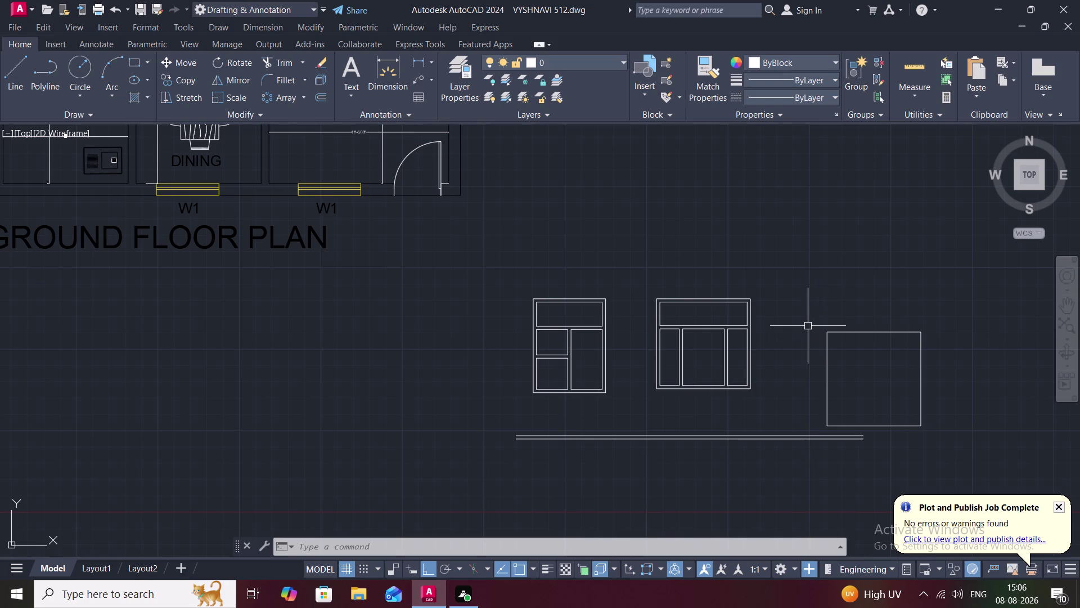
Begin moving the plain square, then cancel and pan to show all three elevations.
text(M)
key(space)
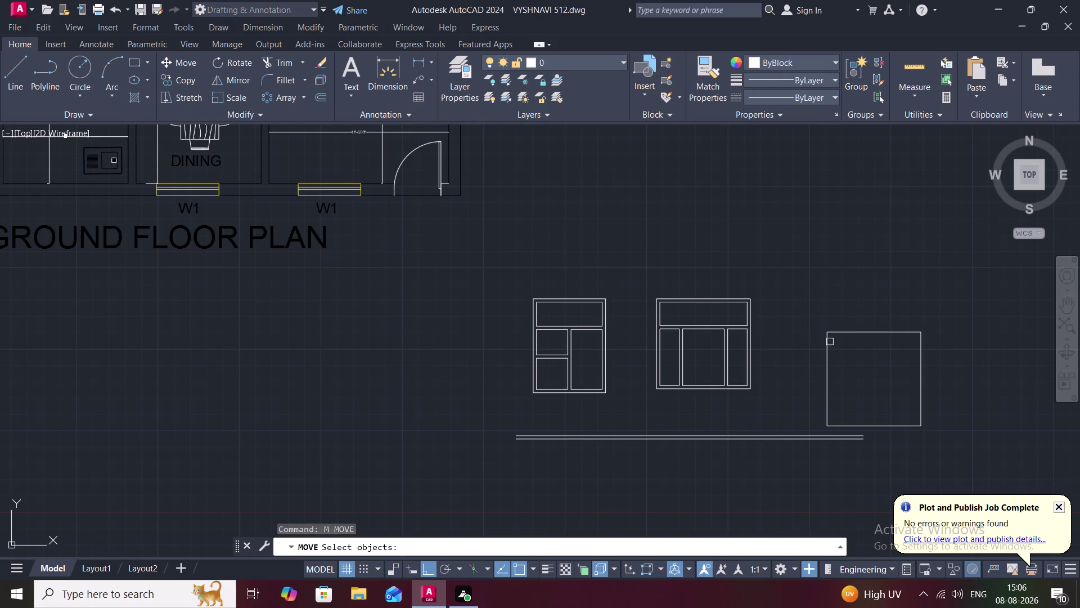
click(830, 342)
right_click(821, 333)
click(827, 334)
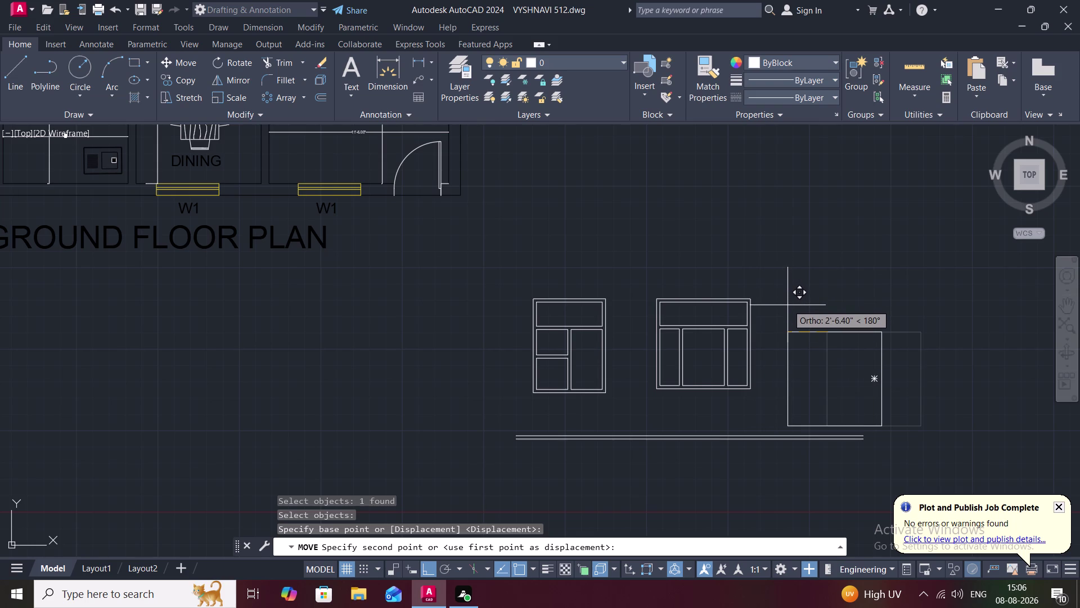
middle_drag(788, 305, 787, 286)
scroll(up, 3)
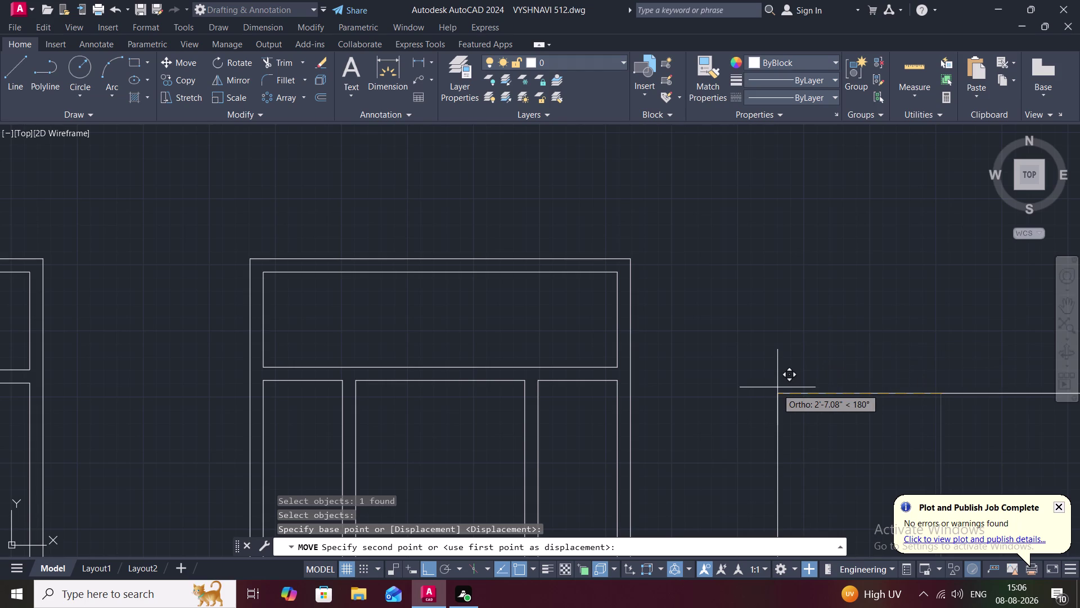
key(Escape)
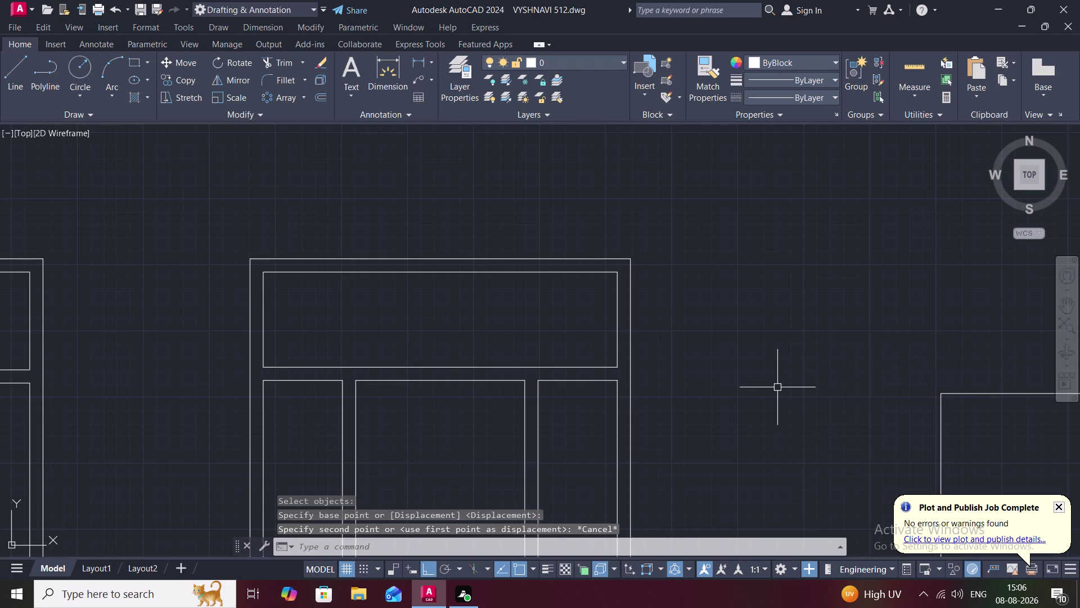
scroll(down, 3)
middle_drag(778, 393, 694, 332)
scroll(down, 3)
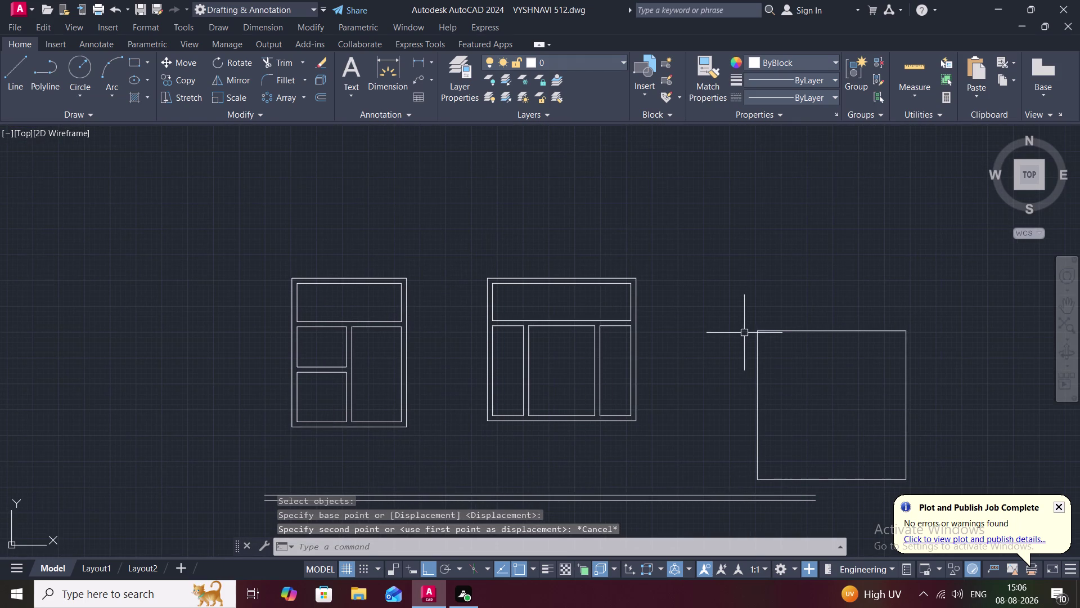
With Ortho off, move the square from its corner up and left beside the finished elevations.
text(M)
key(space)
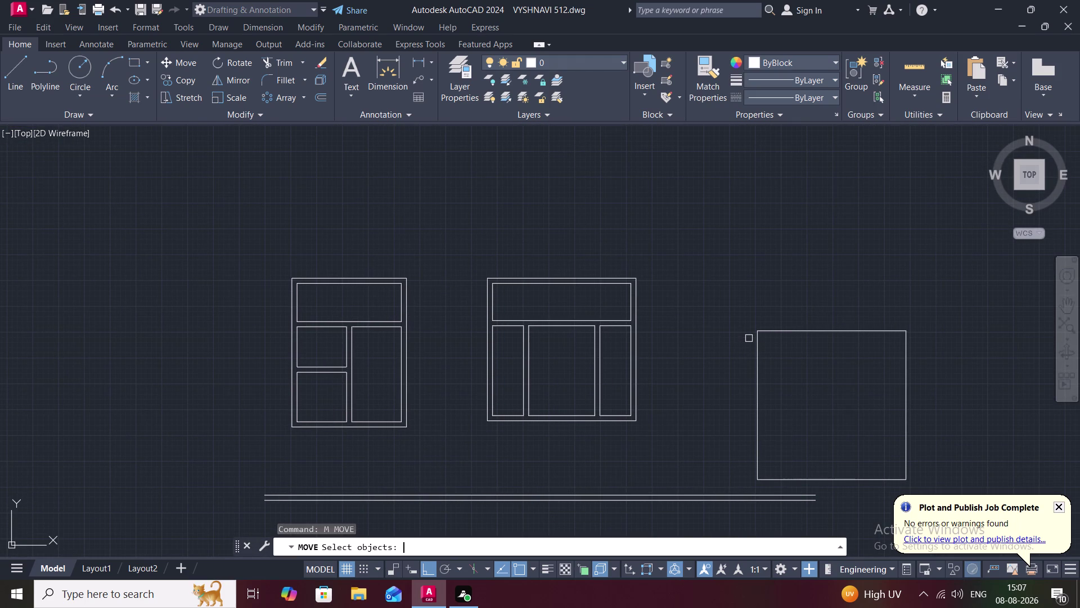
click(758, 342)
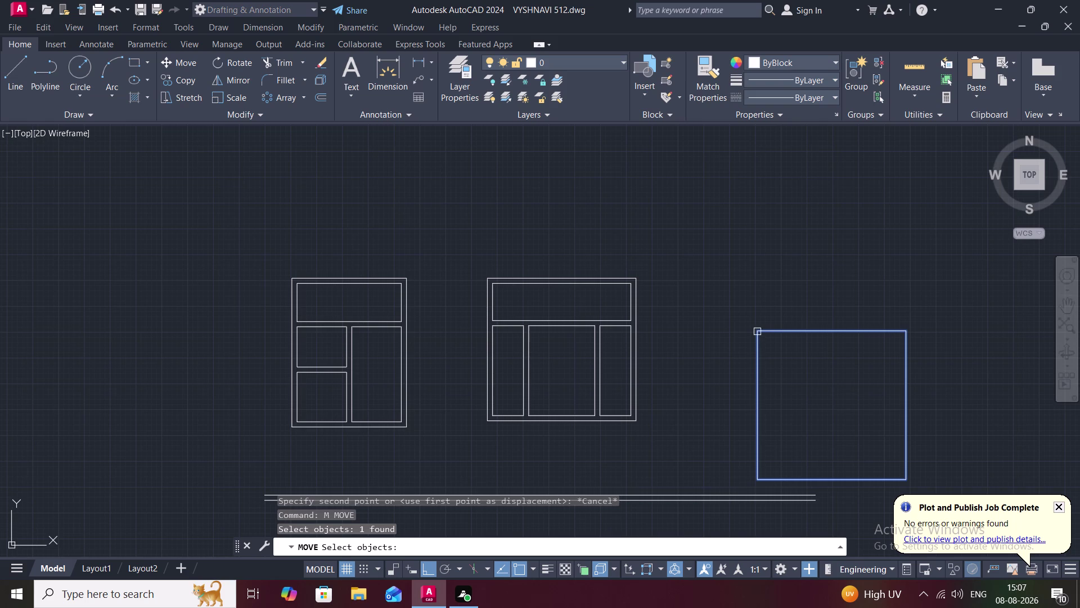
right_click(756, 331)
click(756, 331)
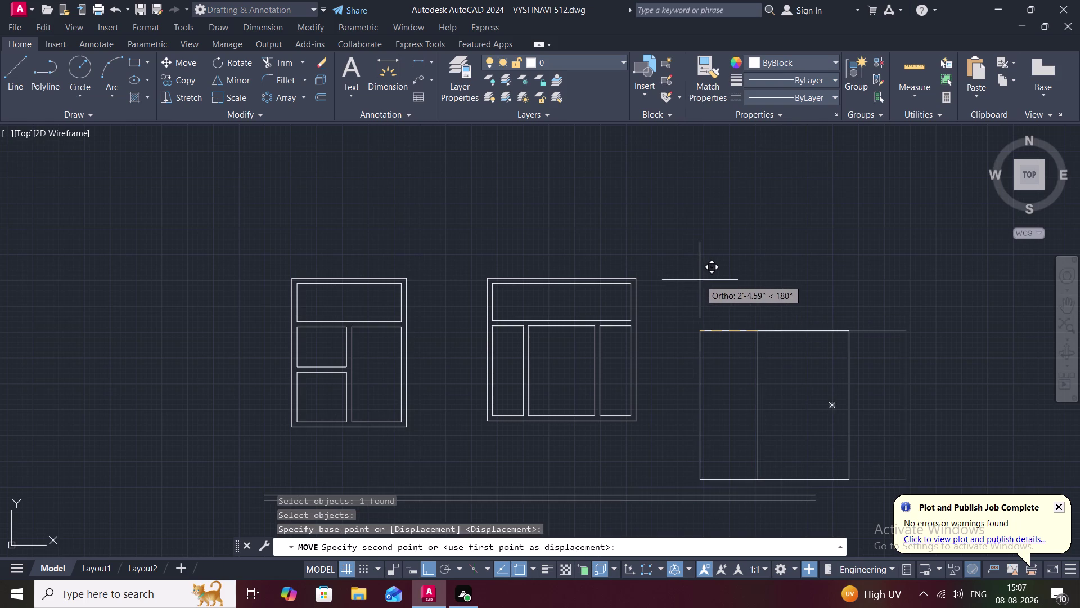
key(F8)
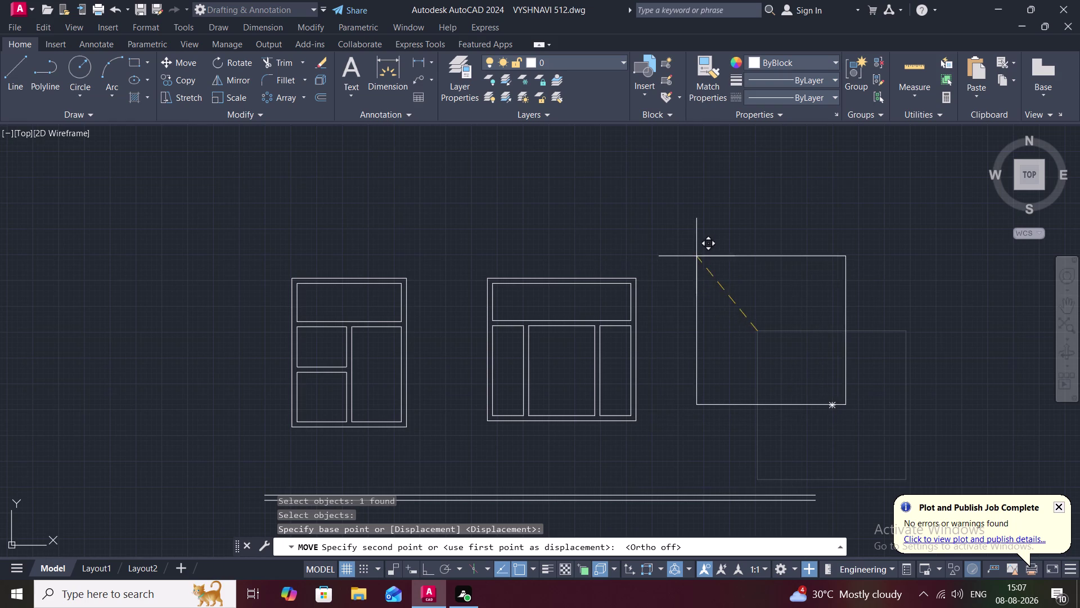
click(729, 260)
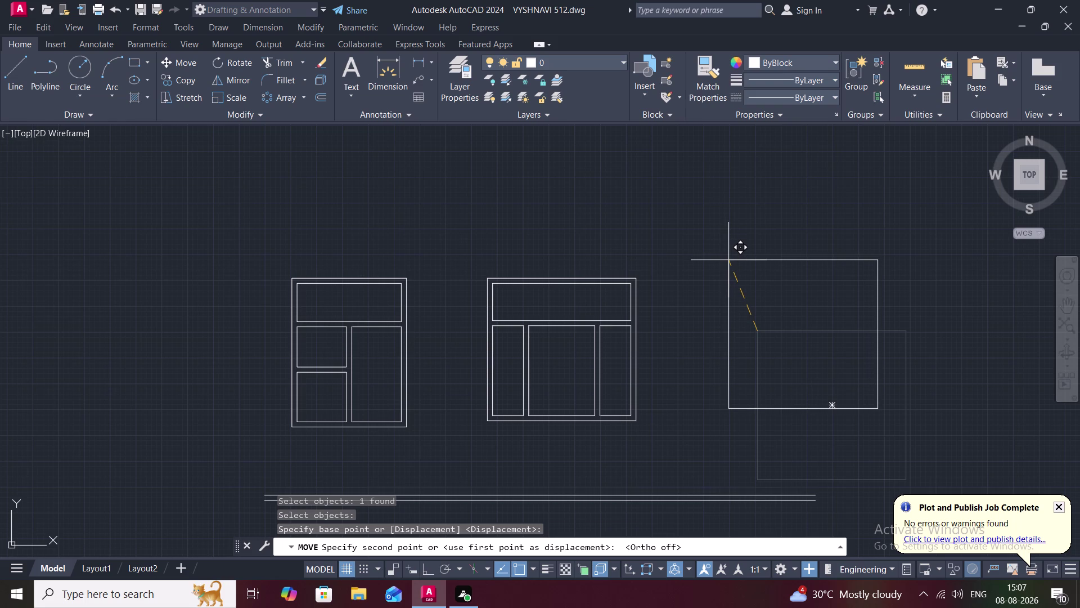
key(Escape)
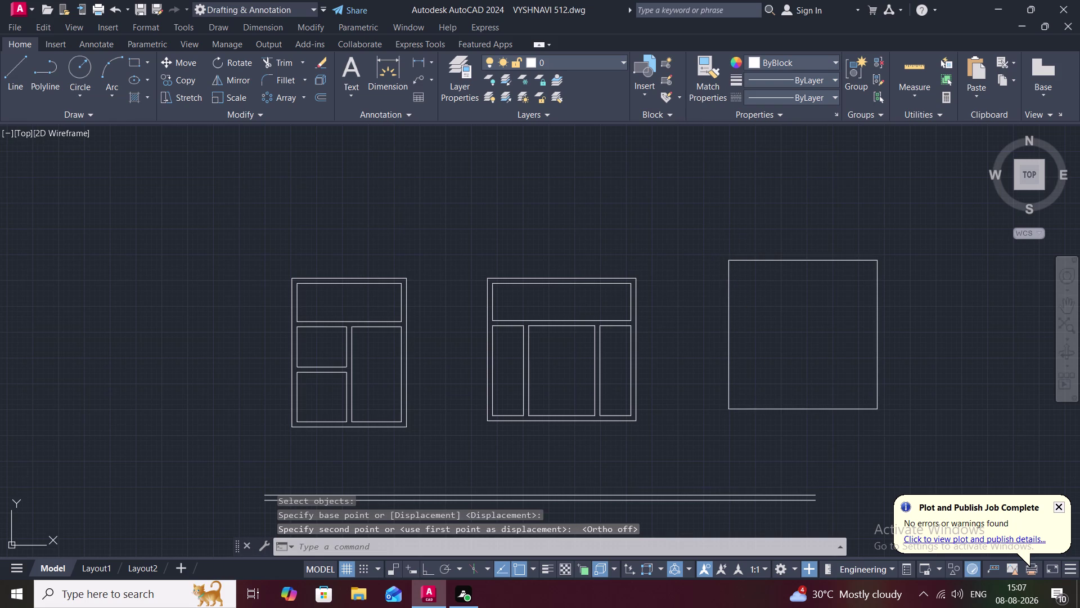
click(430, 60)
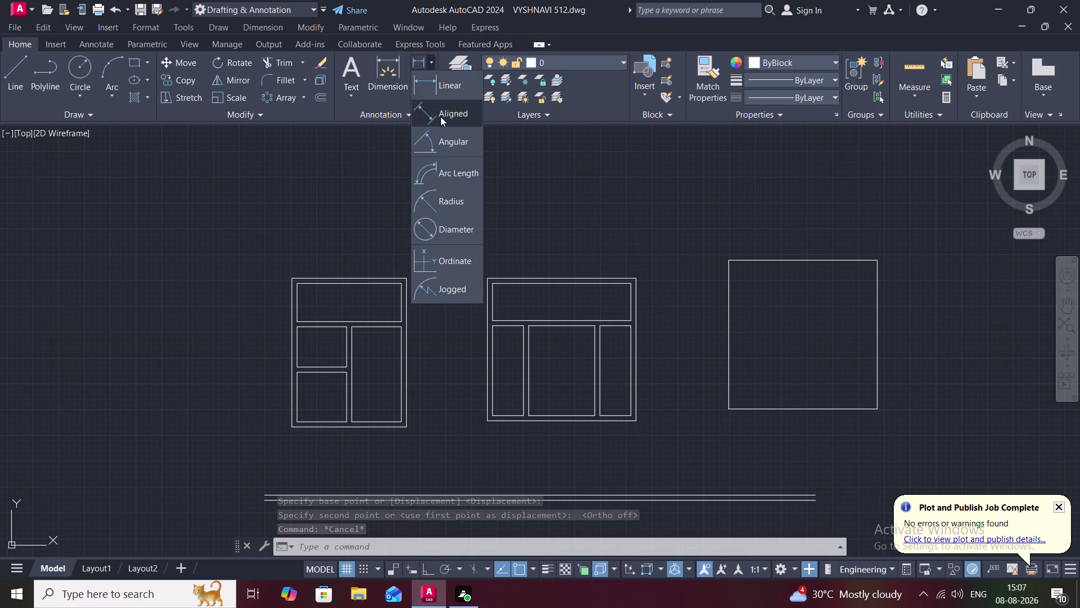
Add a 6' linear dimension across the third square's top edge.
click(438, 76)
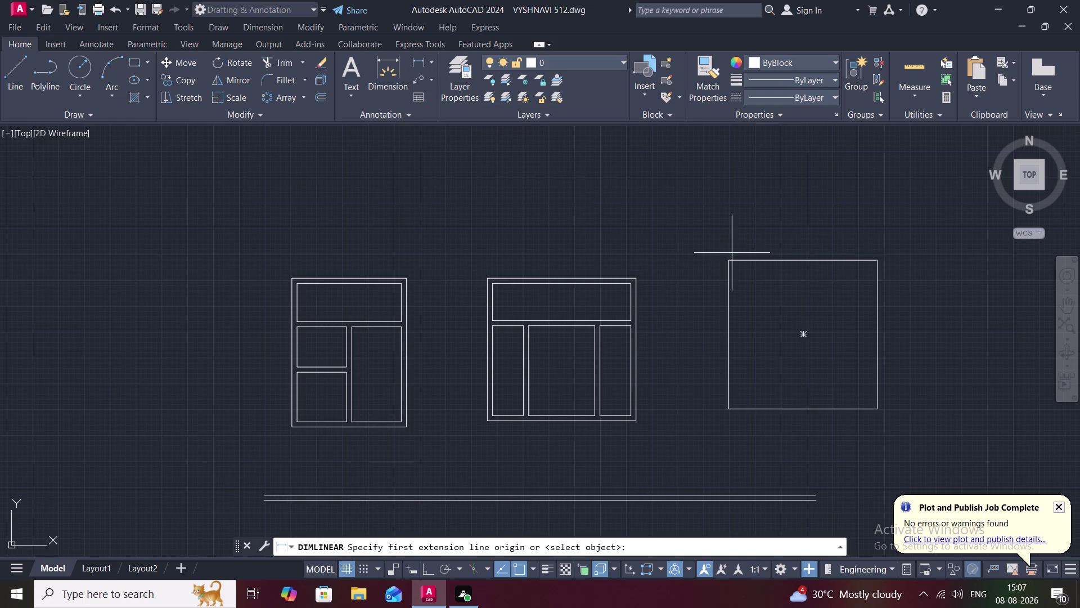
click(730, 259)
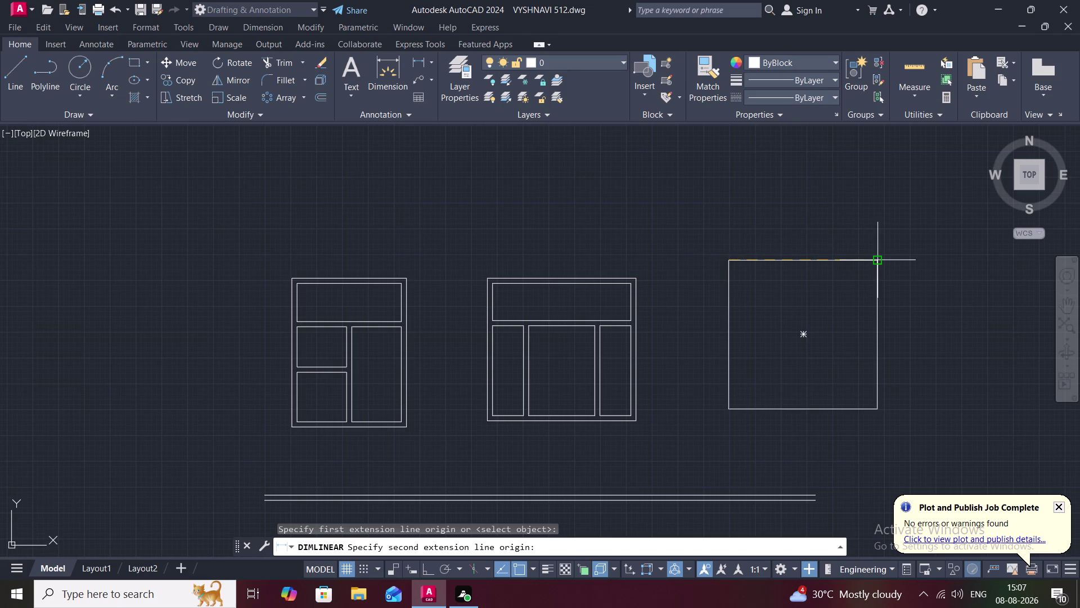
click(874, 262)
click(863, 235)
scroll(up, 3)
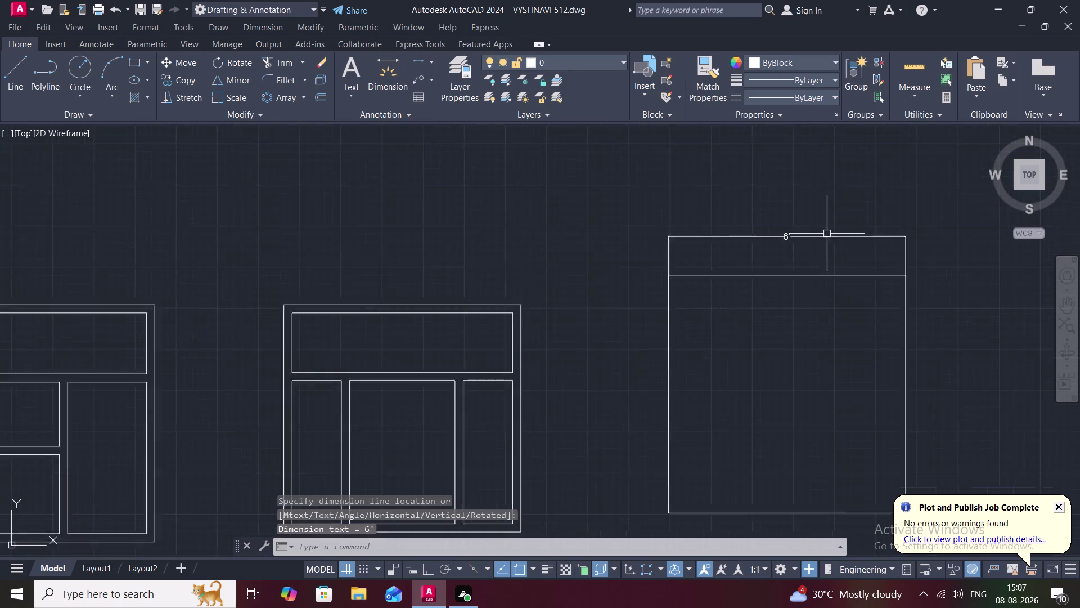
scroll(up, 3)
scroll(down, 3)
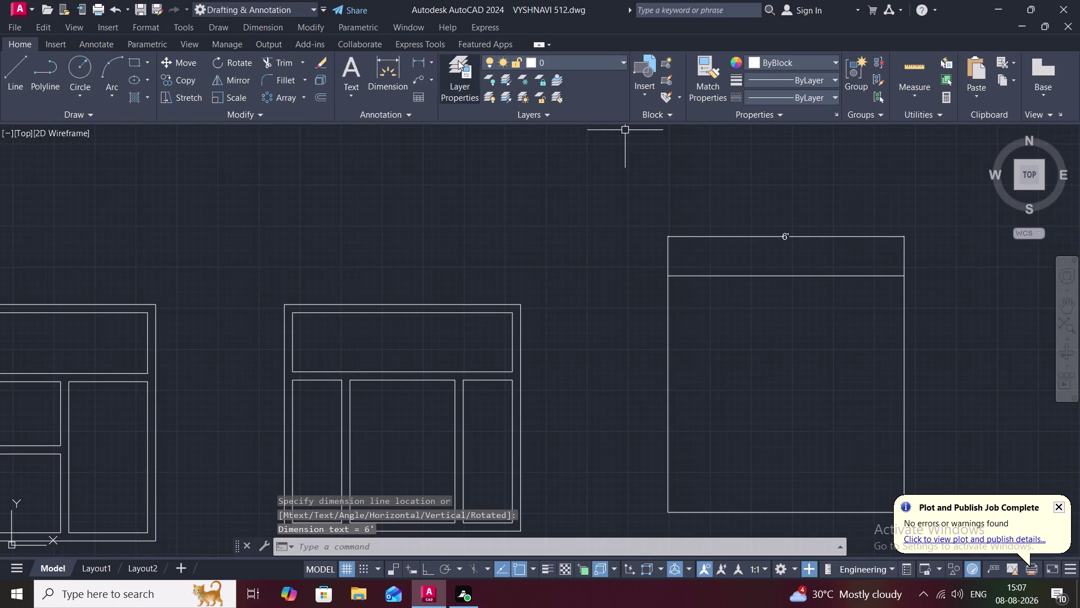
Add a 6' linear dimension down the square's left side.
click(421, 59)
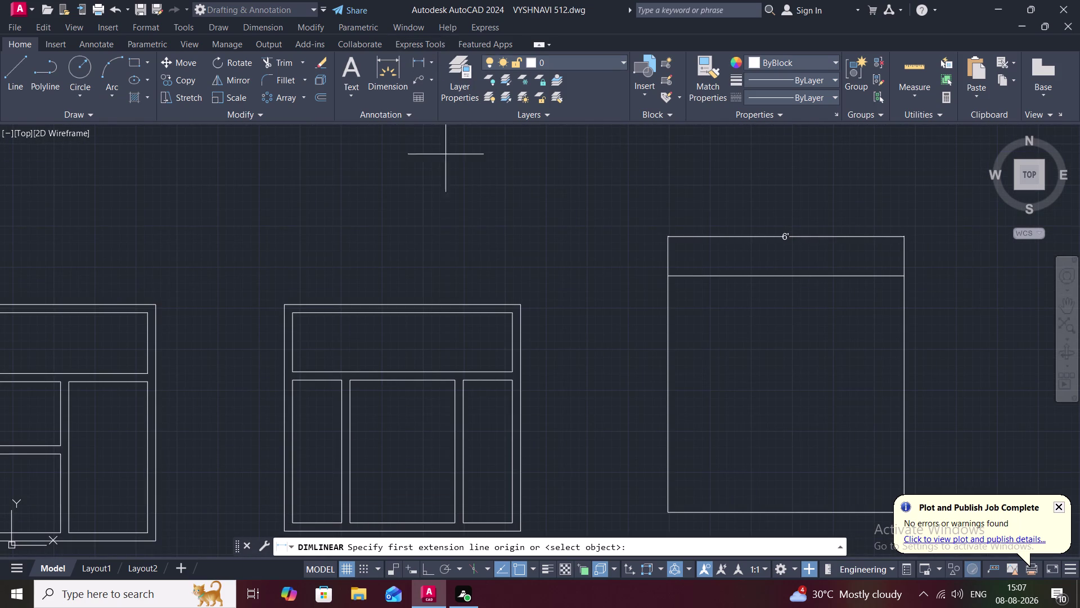
click(666, 275)
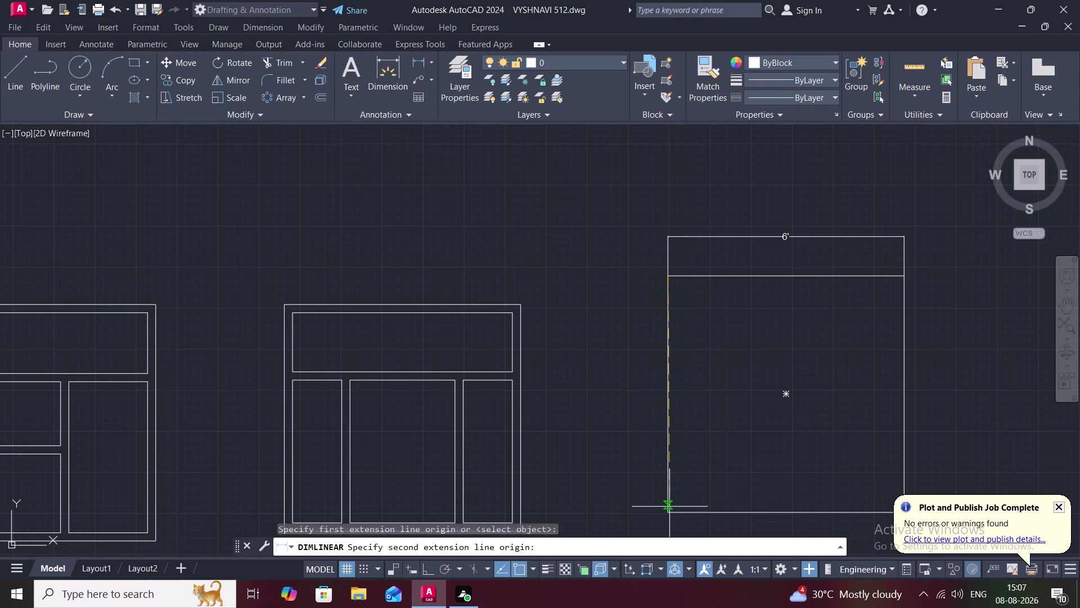
click(669, 515)
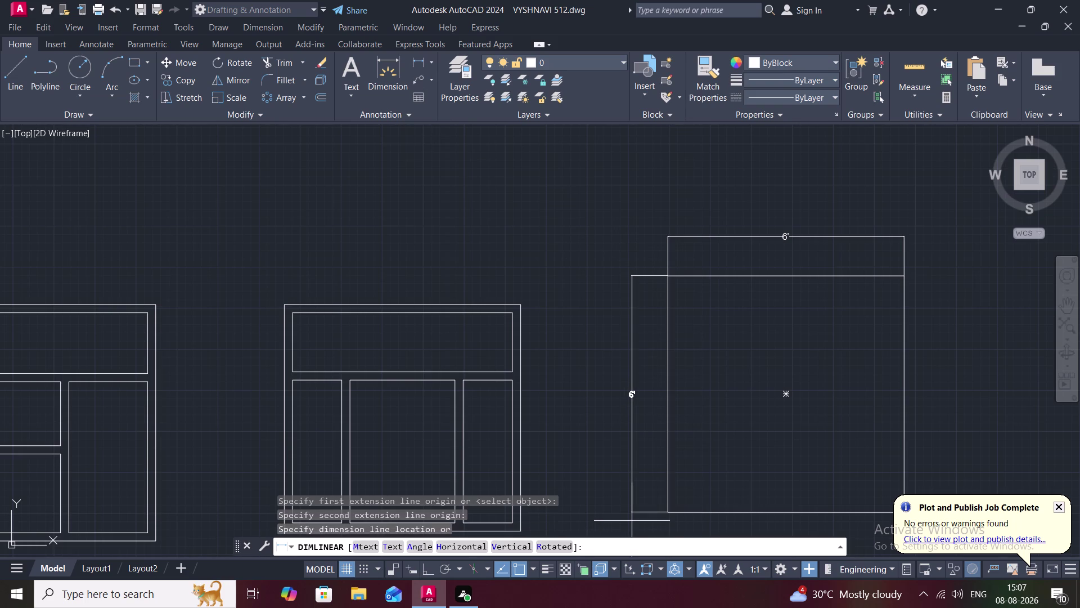
click(632, 521)
key(Escape)
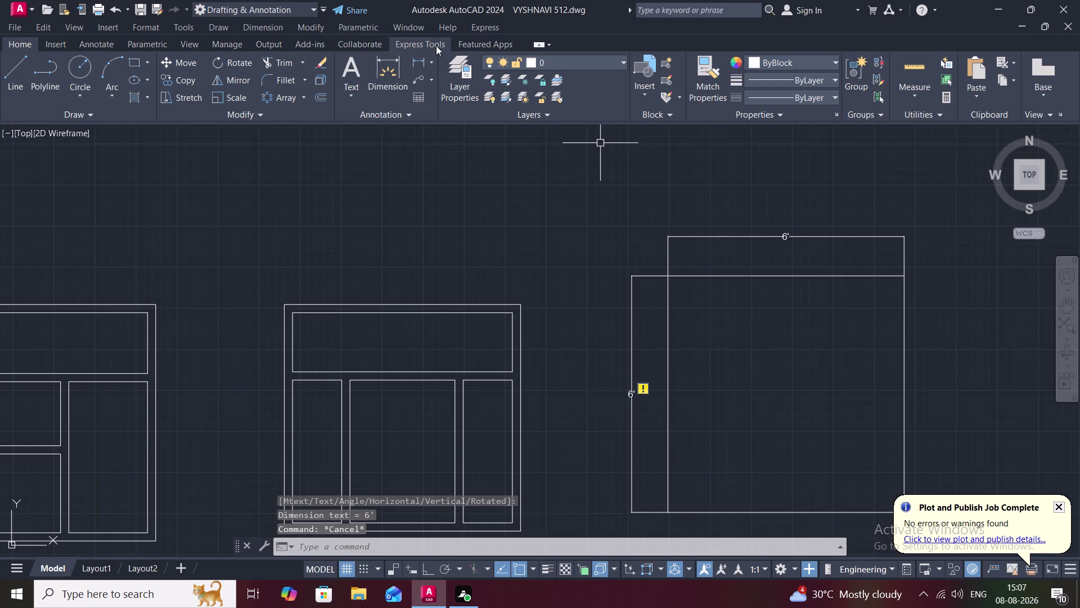
text(O)
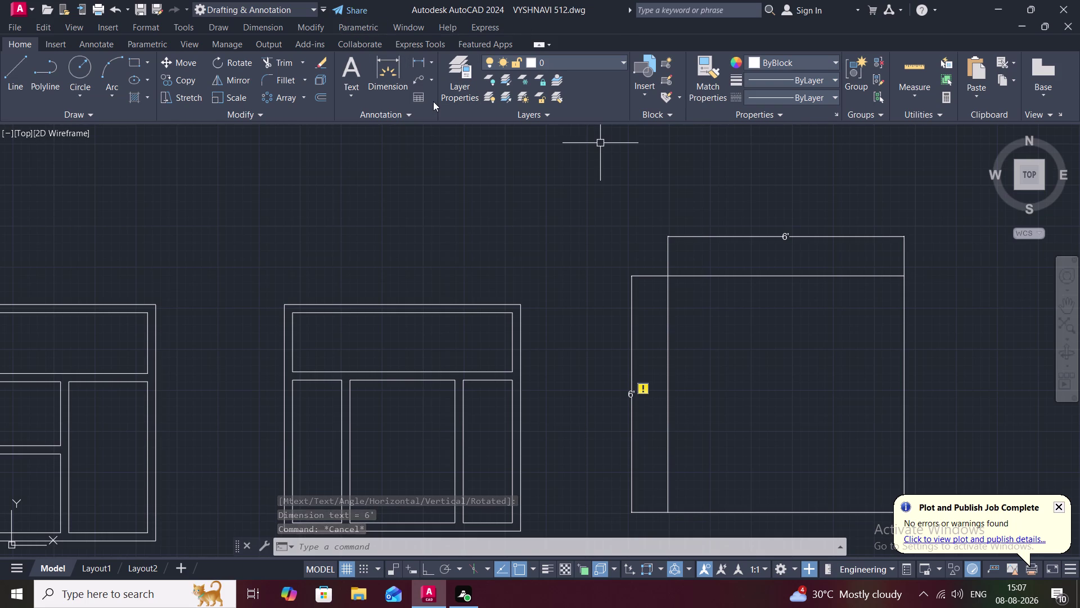
key(space)
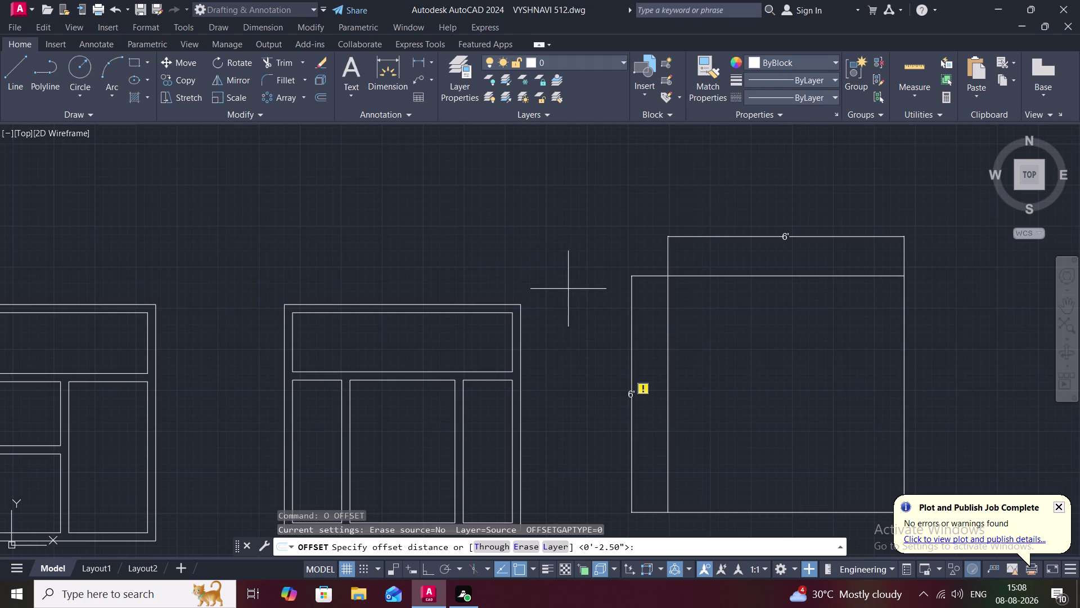
Delete the stray dimension lines from the third elevation and pan to all three elevations.
click(632, 318)
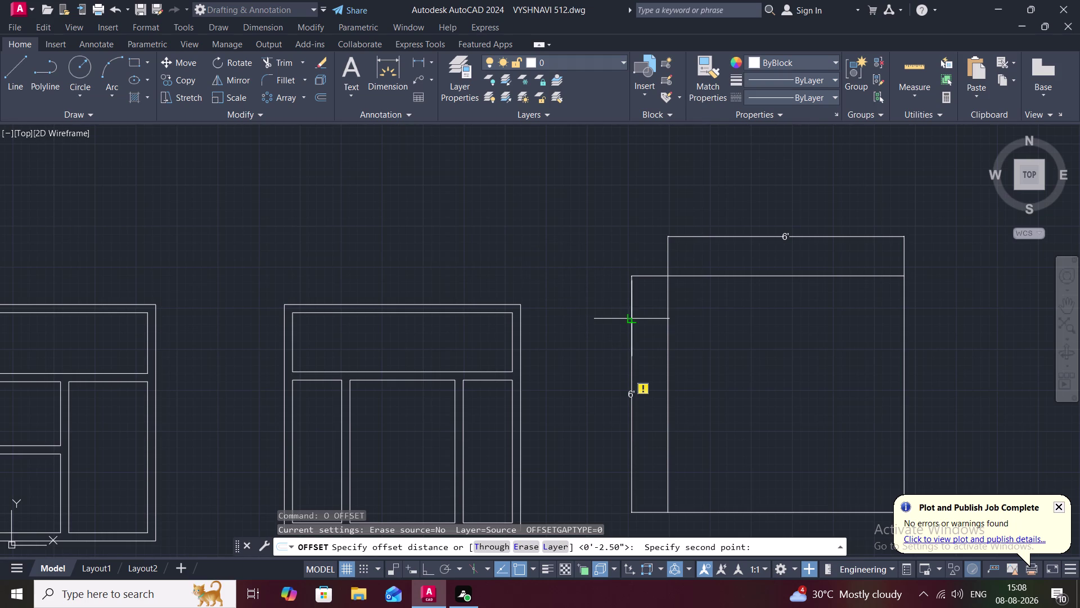
key(Escape)
click(630, 319)
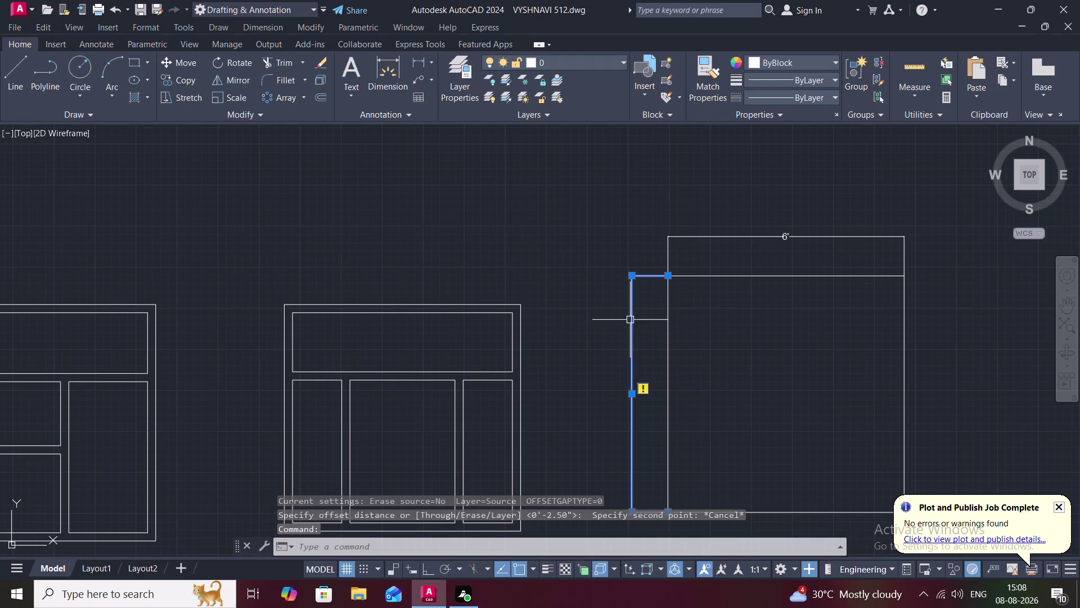
click(694, 233)
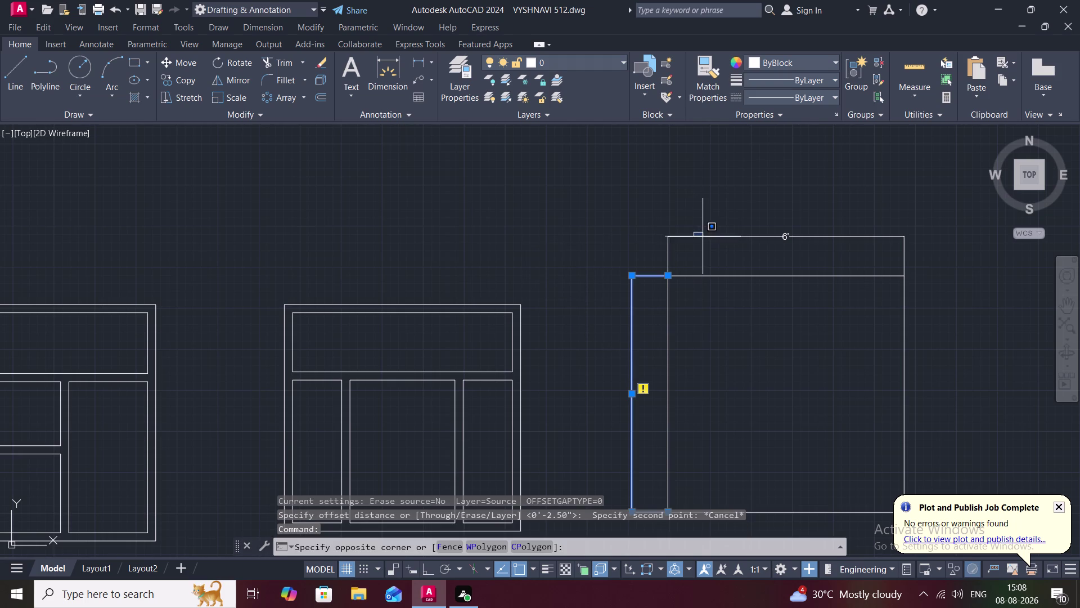
key(Escape)
click(716, 235)
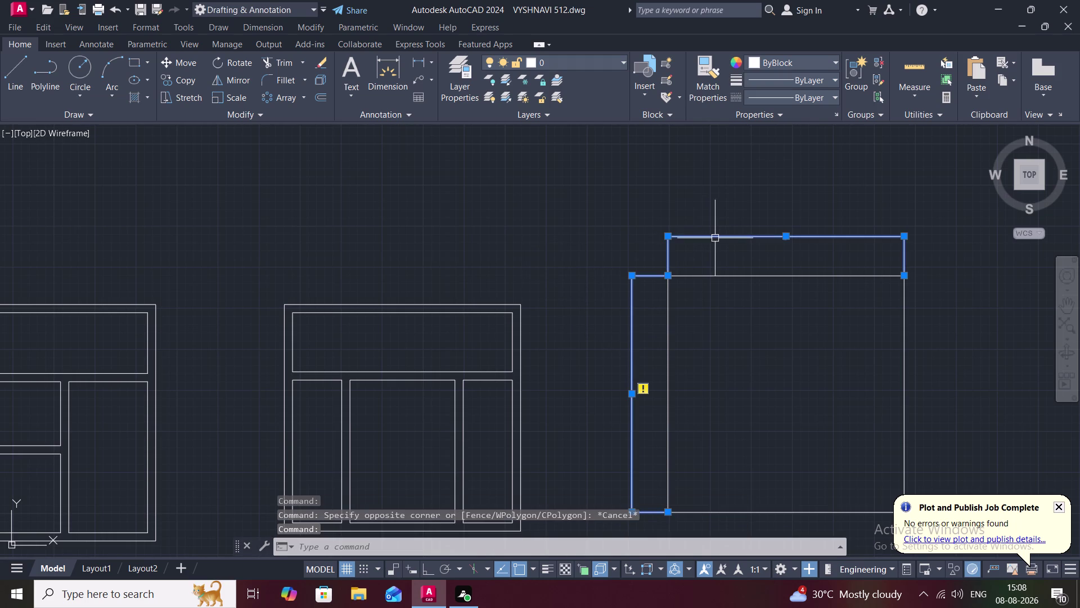
key(Delete)
middle_drag(690, 284, 638, 249)
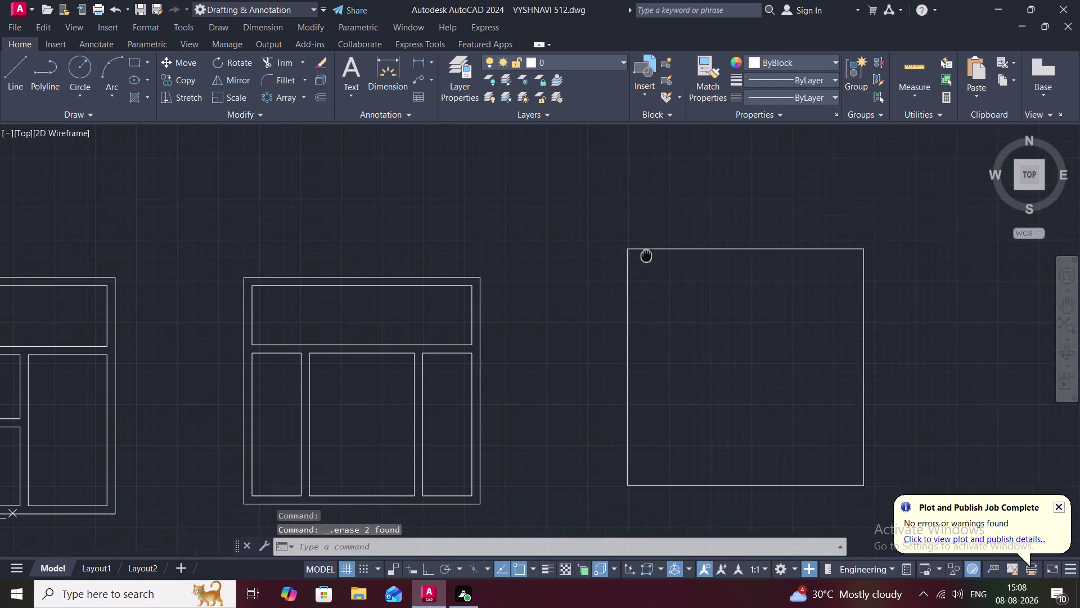
middle_drag(638, 249, 632, 245)
scroll(down, 3)
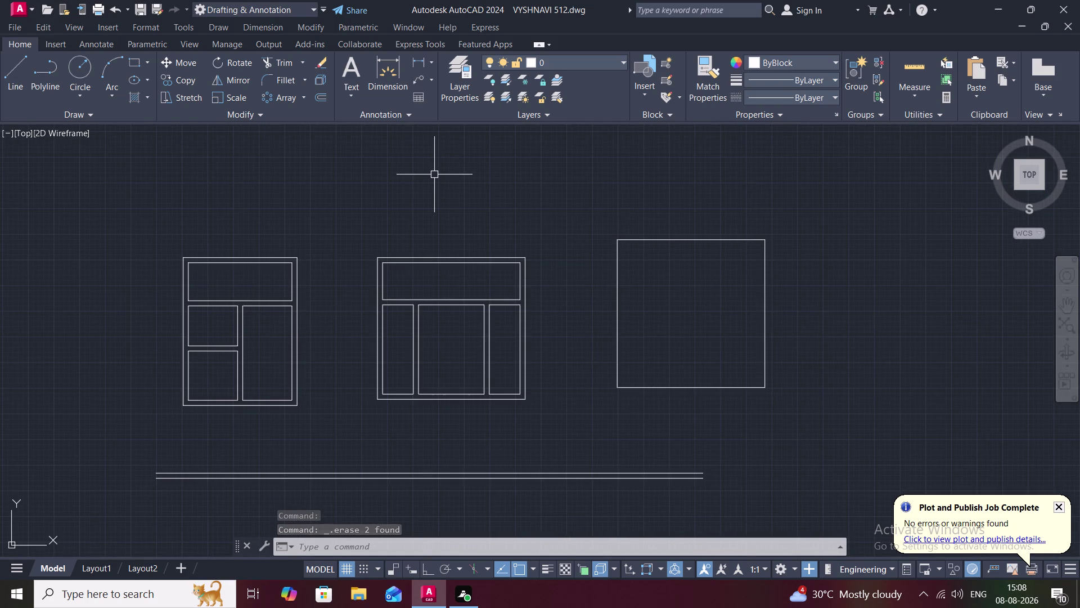
Offset the outer square inward by the default distance to form a double-lined frame.
text(O)
key(space)
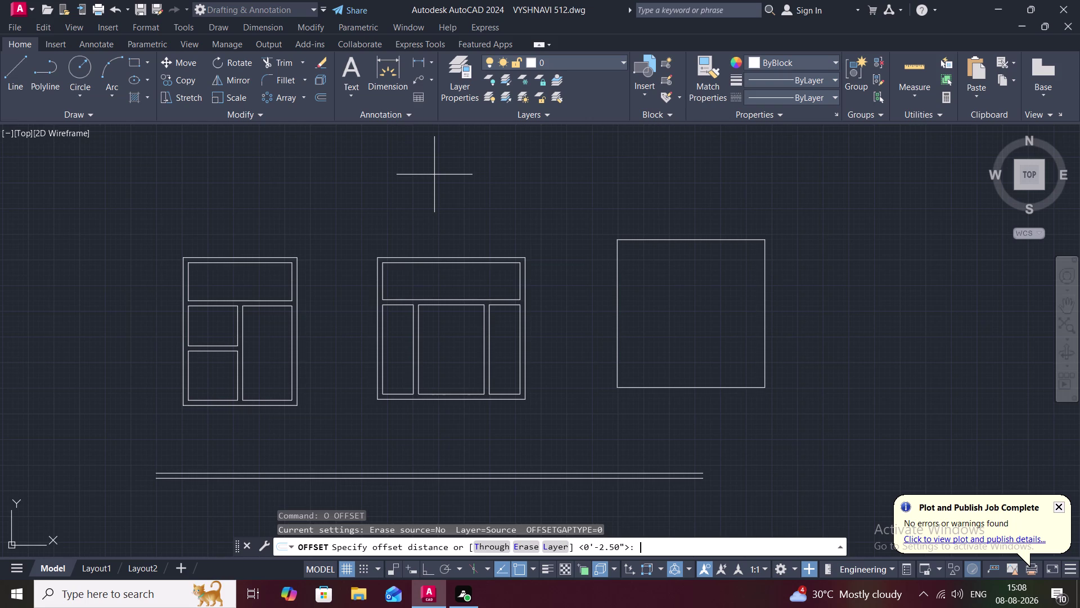
key(space)
click(619, 286)
click(648, 286)
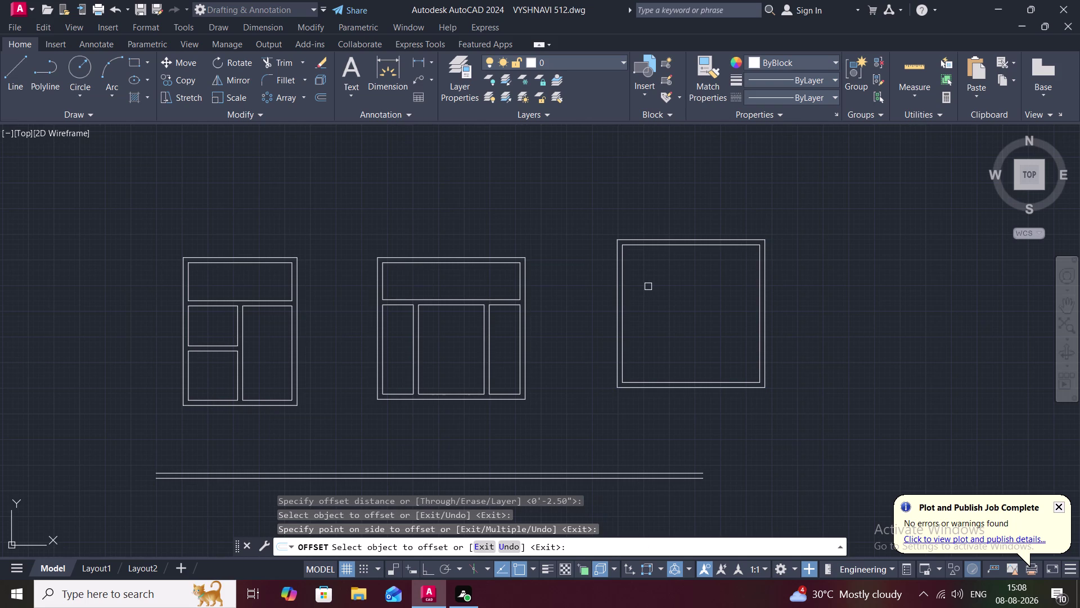
text(BR)
key(Escape)
text(BR)
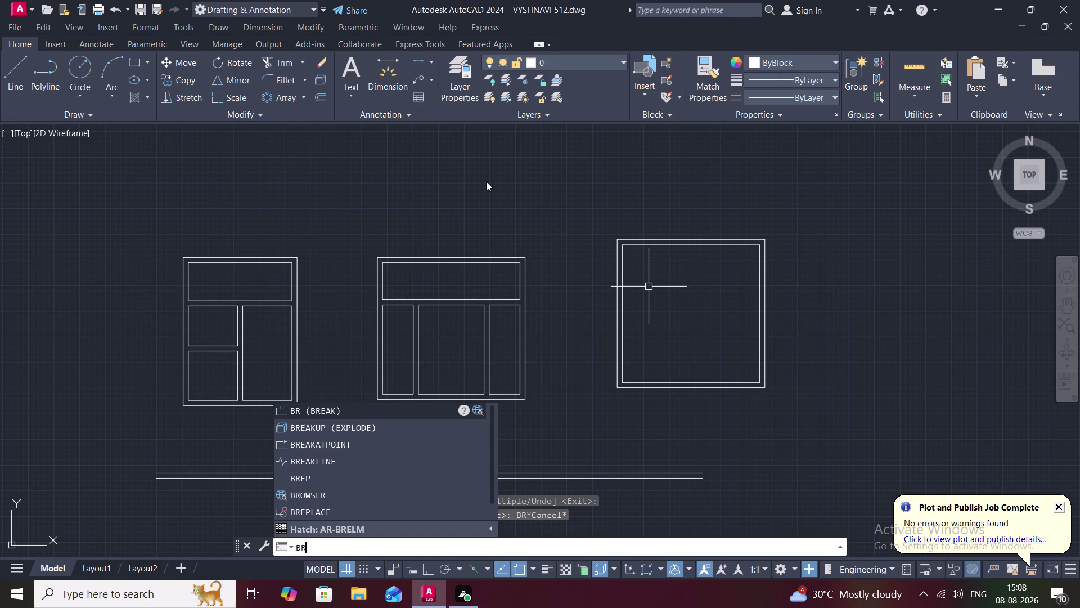
Break the inner outline with BREAKATPOINT at its top-left, top-right and bottom-right corners.
click(356, 441)
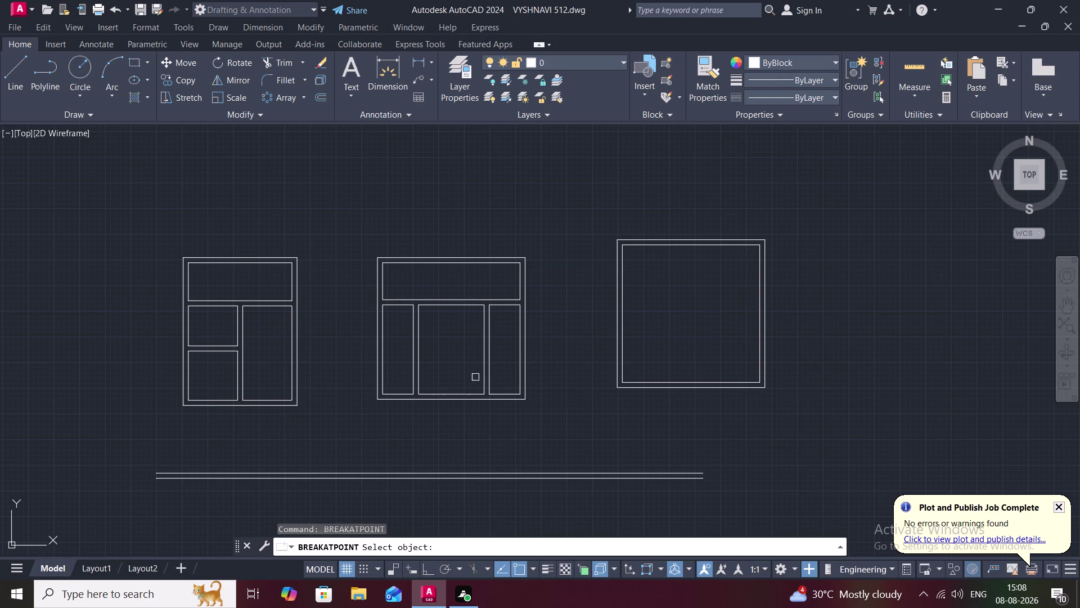
click(622, 291)
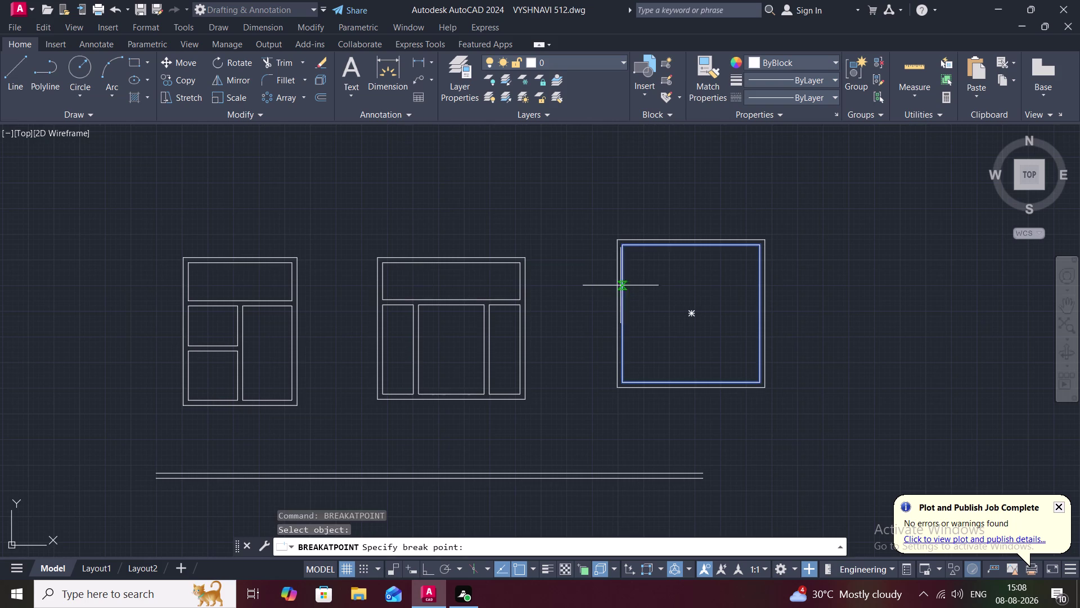
click(619, 248)
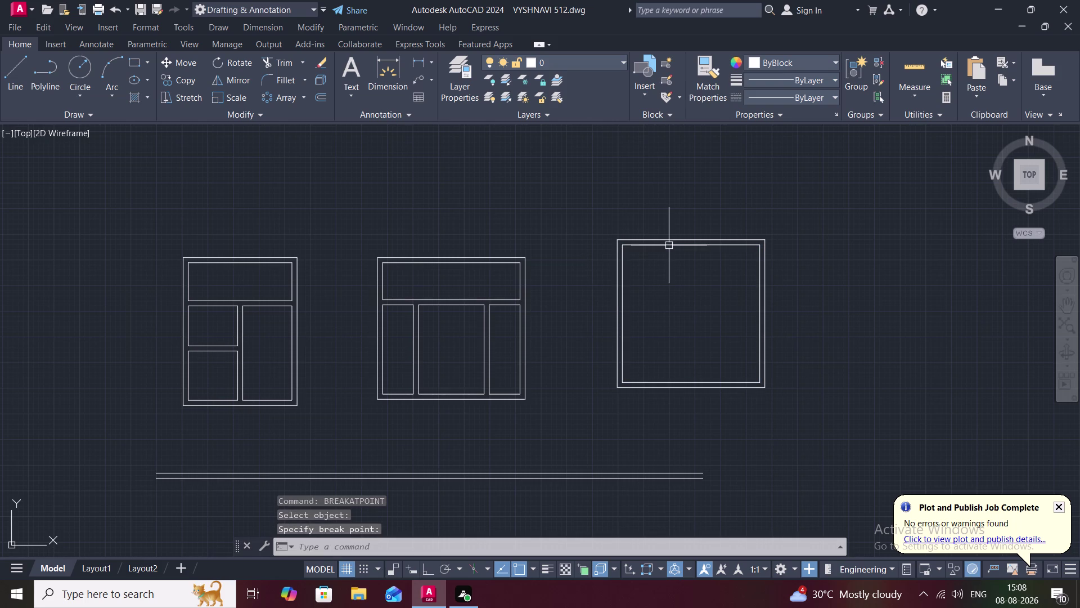
key(space)
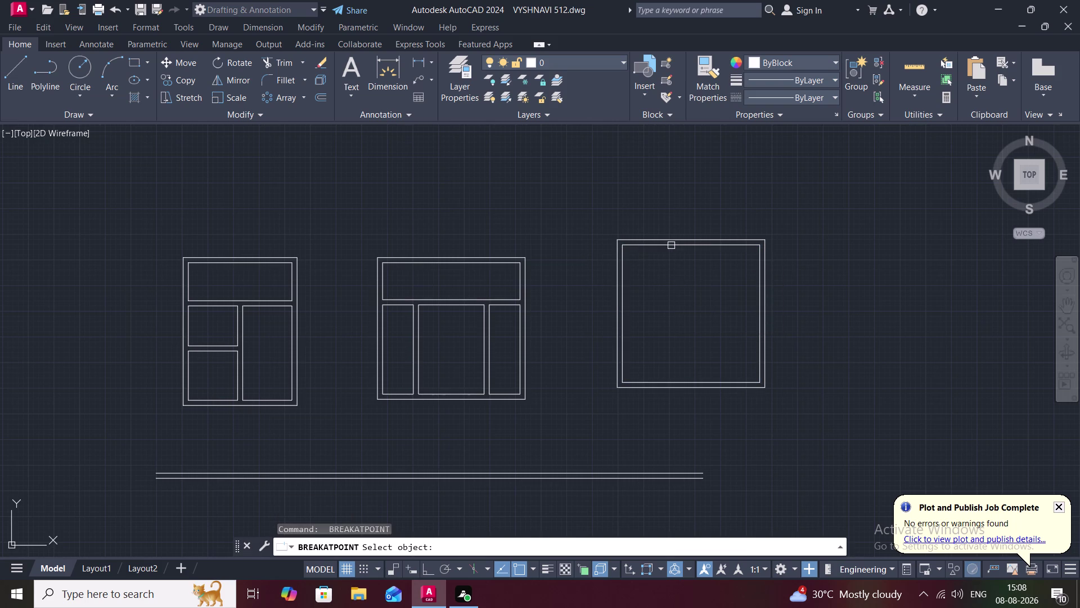
click(676, 247)
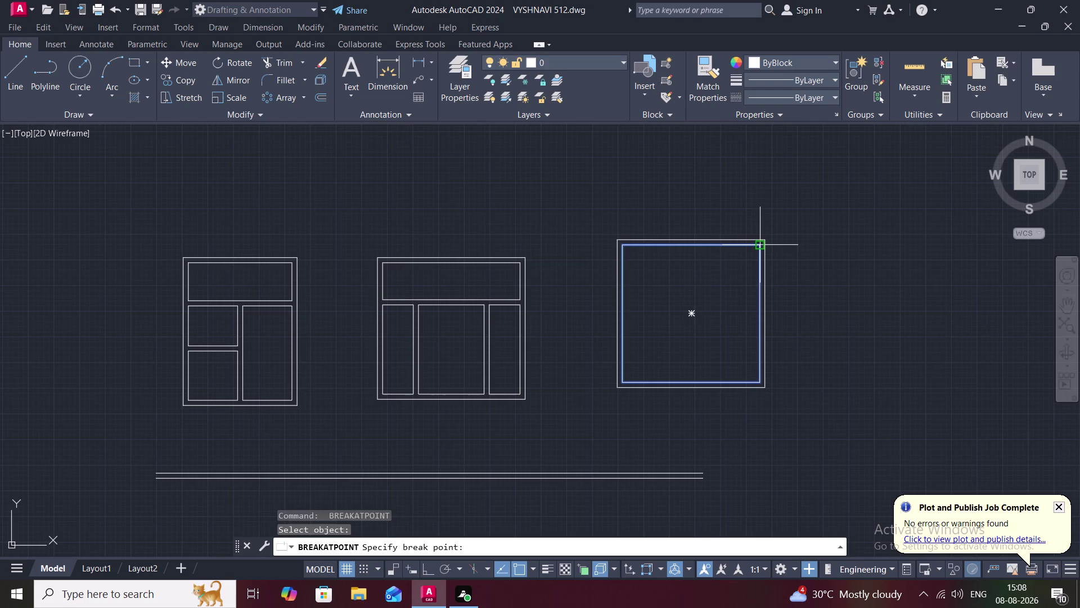
click(761, 244)
key(space)
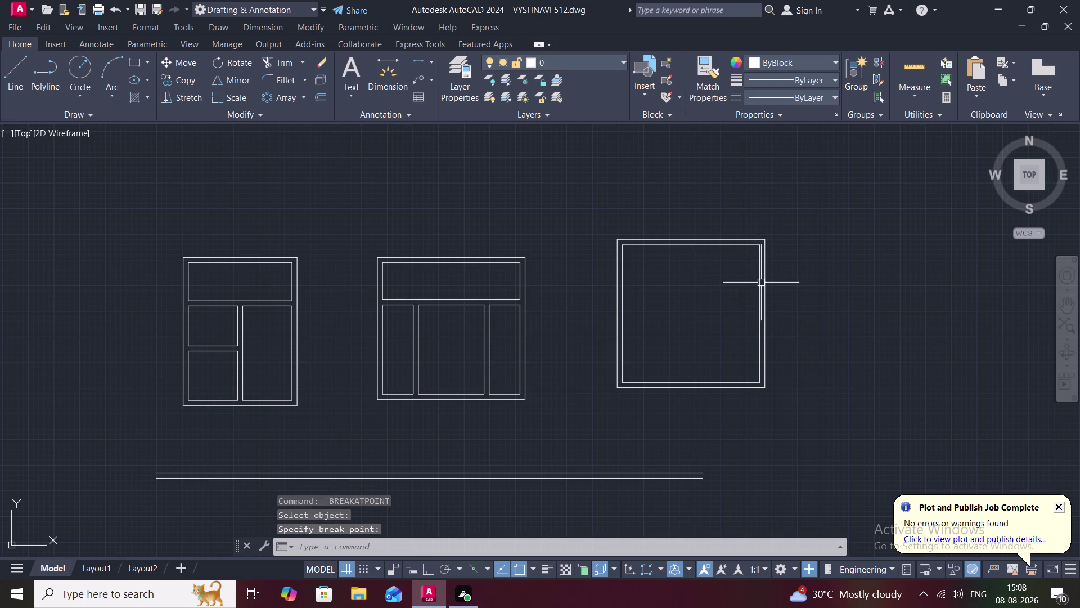
click(761, 282)
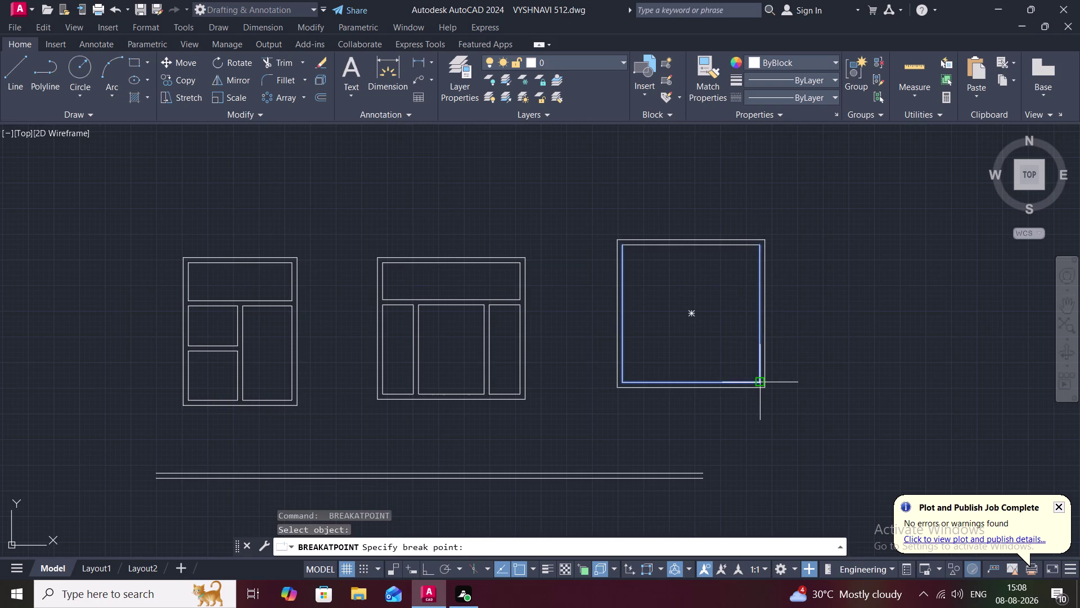
click(760, 382)
key(space)
Break the inner outline at its bottom-left corner.
click(709, 383)
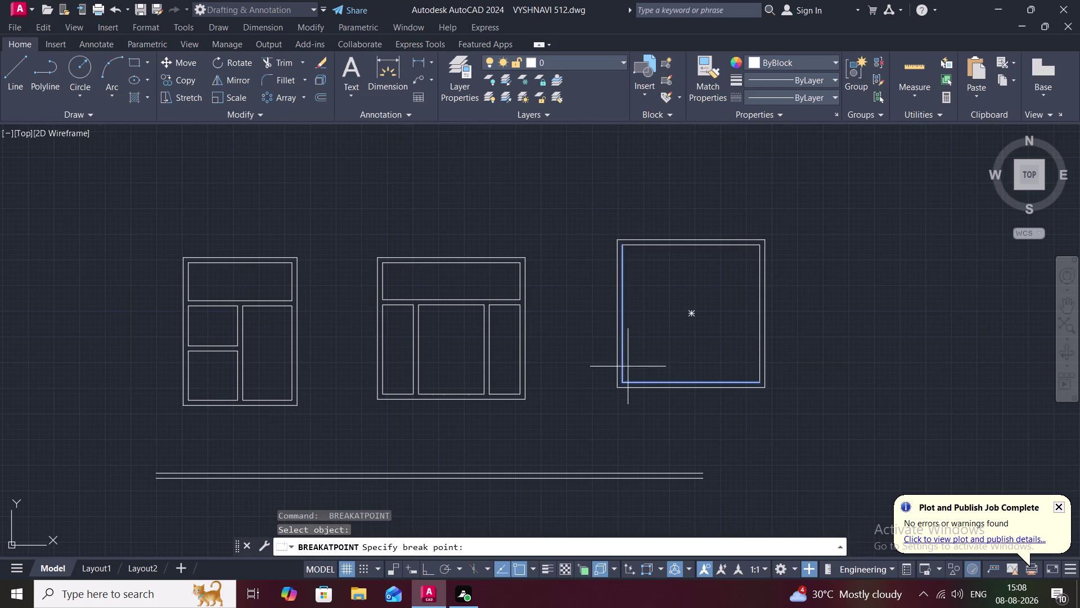
click(624, 379)
key(space)
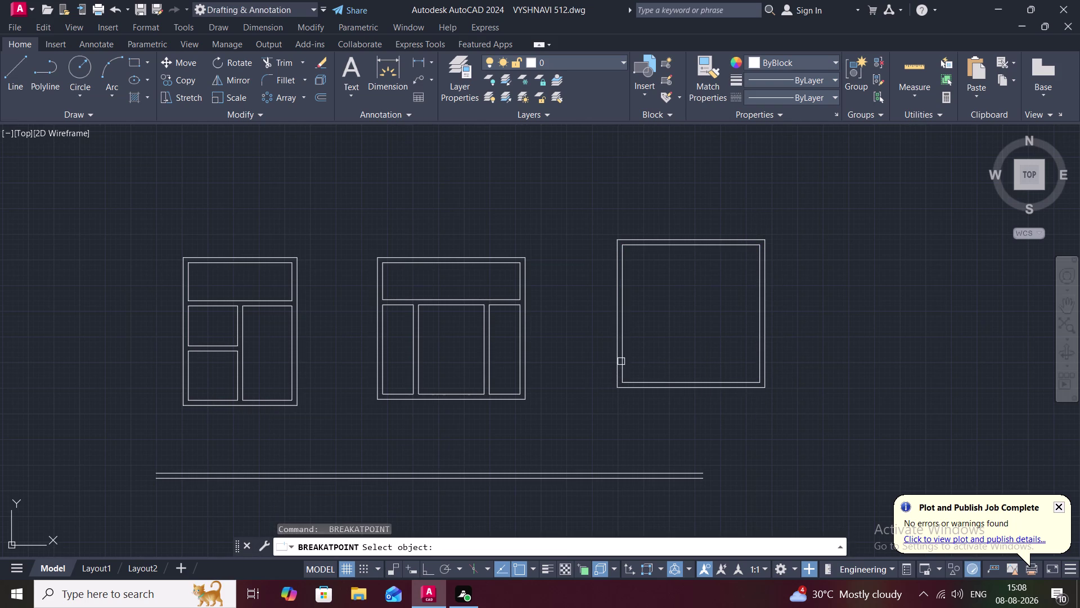
click(621, 361)
key(Escape)
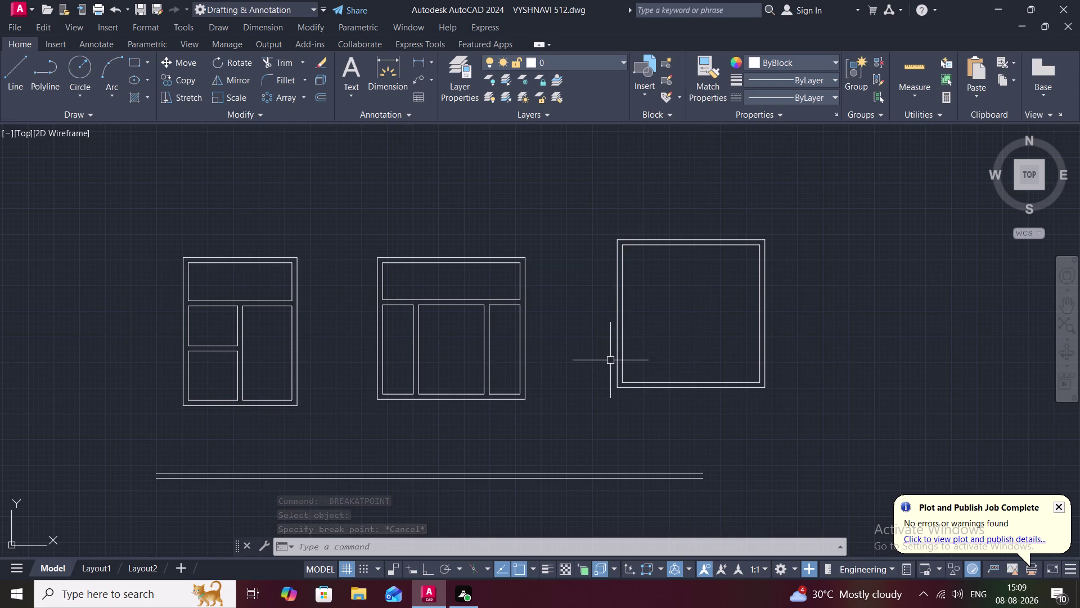
Begin an offset with a 1'6" distance.
text(O)
key(space)
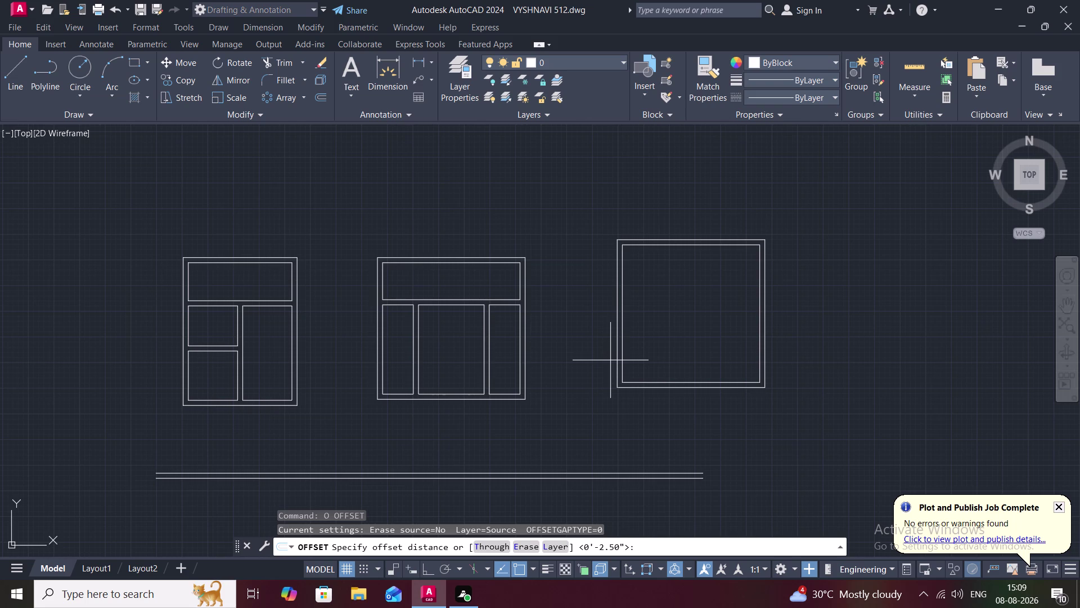
key(1)
key(apostrophe)
text(6")
key(space)
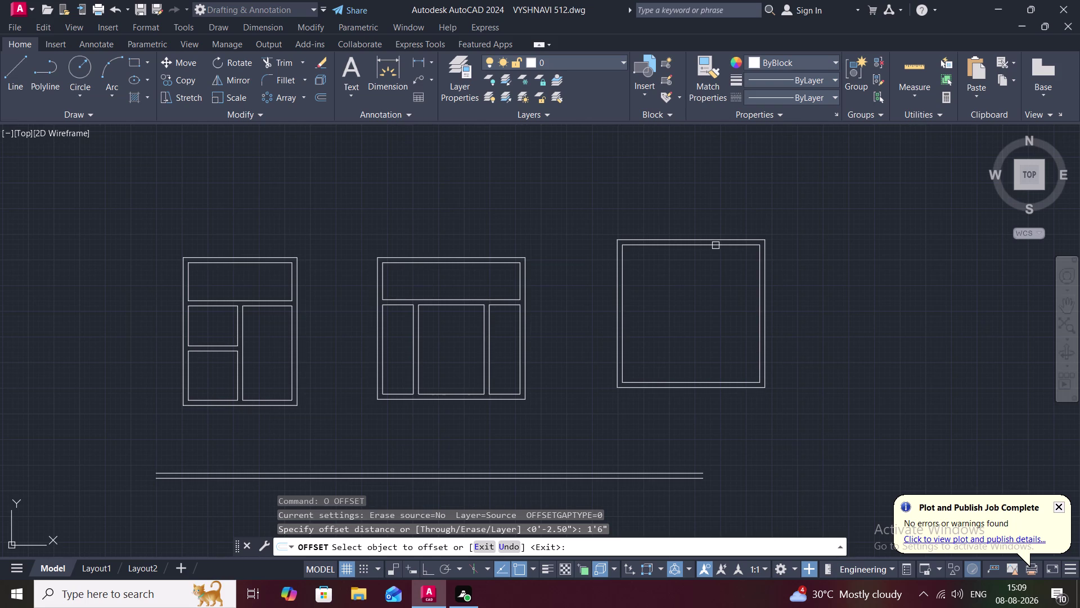
Offset the top inner line down 1'6", then set up a 2.5" offset.
click(716, 245)
click(711, 265)
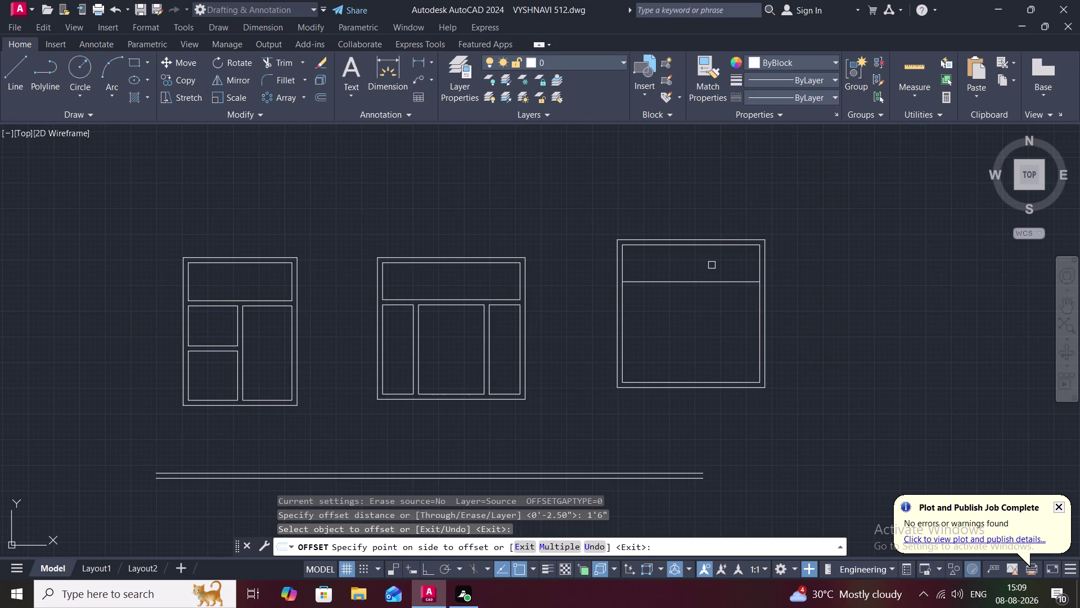
key(Escape)
text(O)
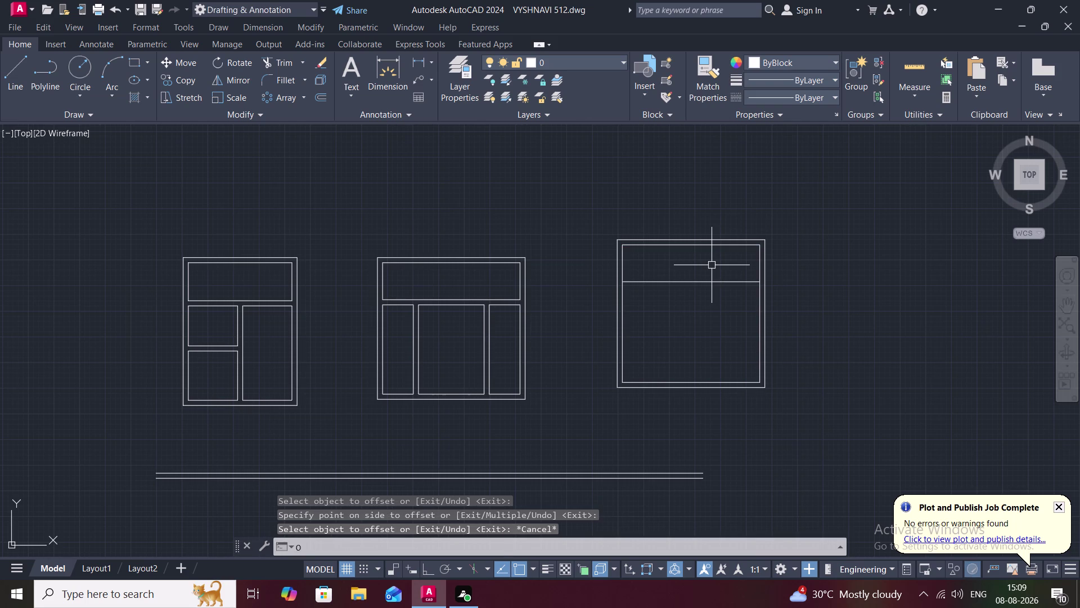
key(space)
key(2)
key(period)
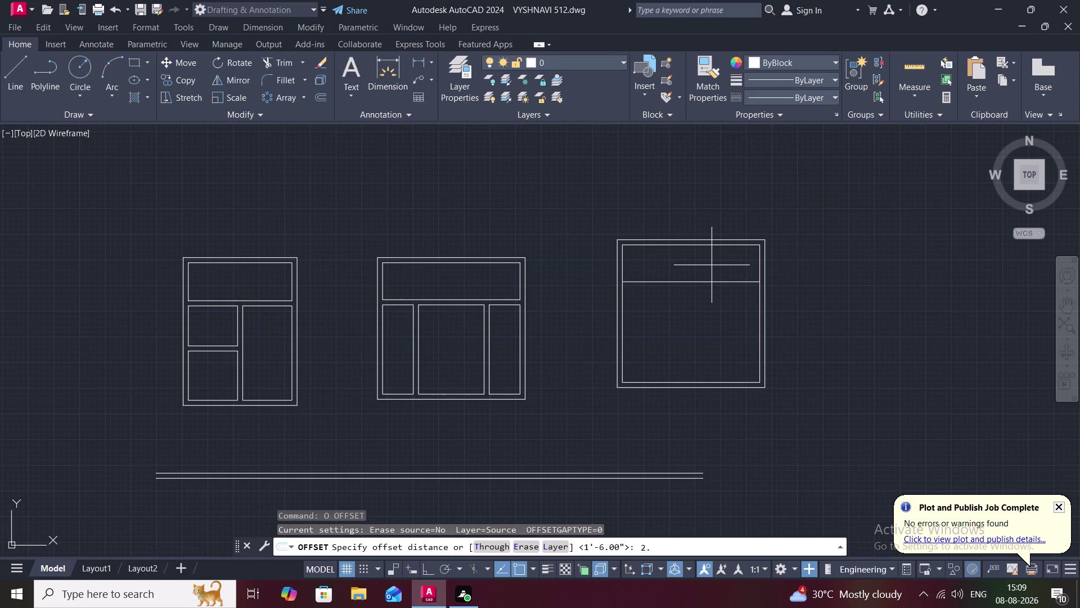
key(5)
text(")
key(space)
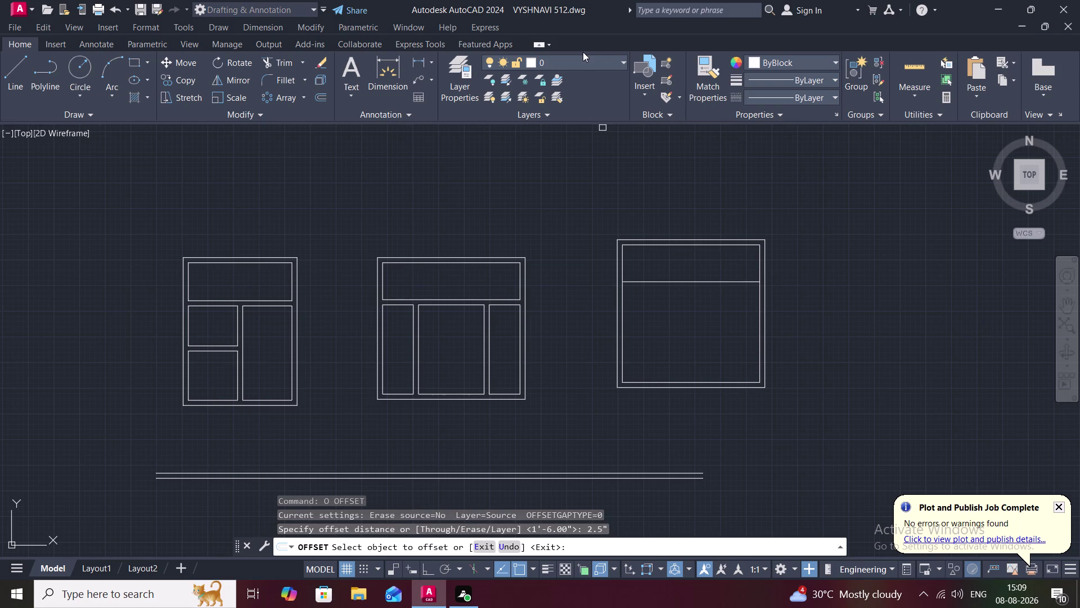
Cancel a temporary measuring dimension and delete the stray dimension.
click(419, 57)
click(626, 244)
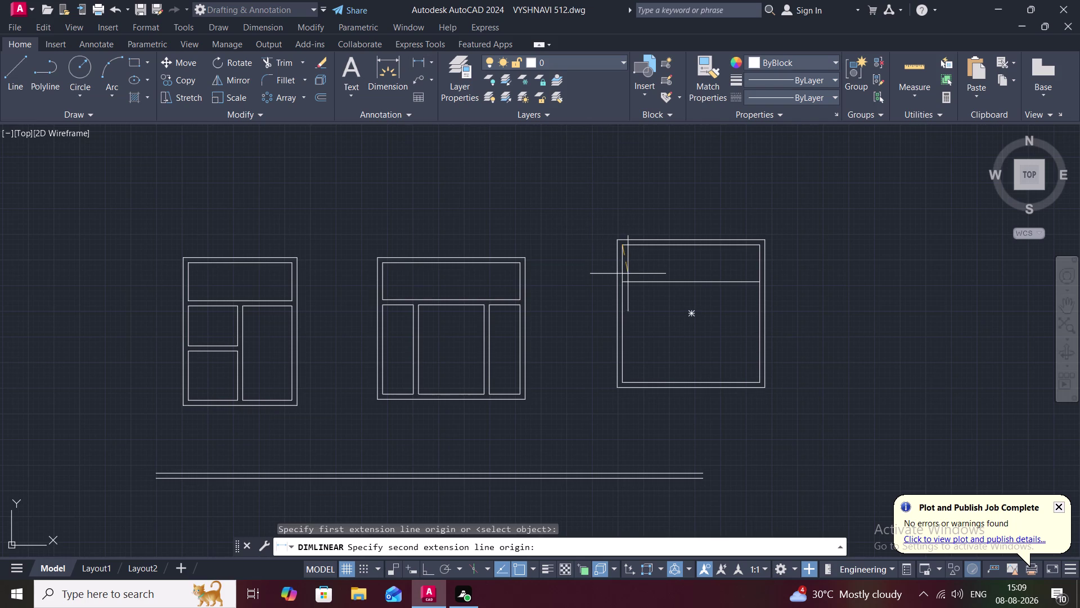
click(623, 278)
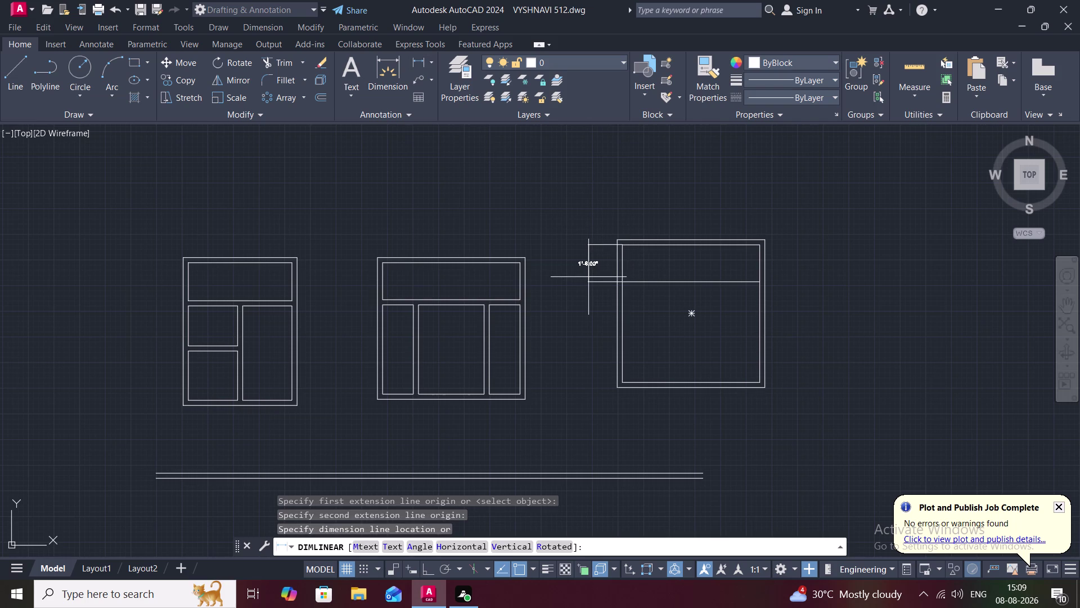
scroll(up, 3)
key(Escape)
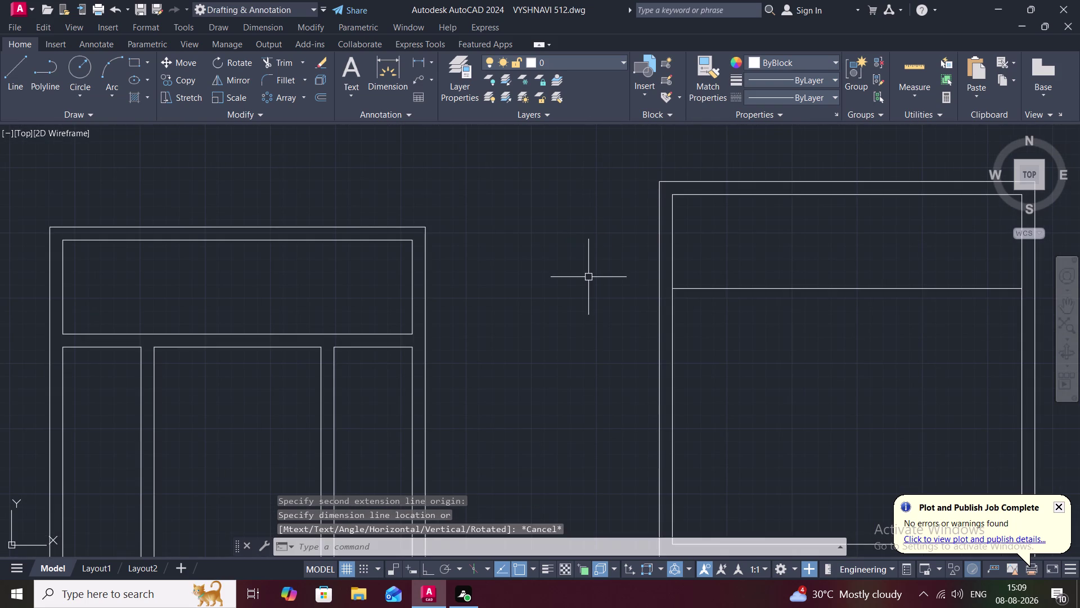
click(855, 291)
key(Delete)
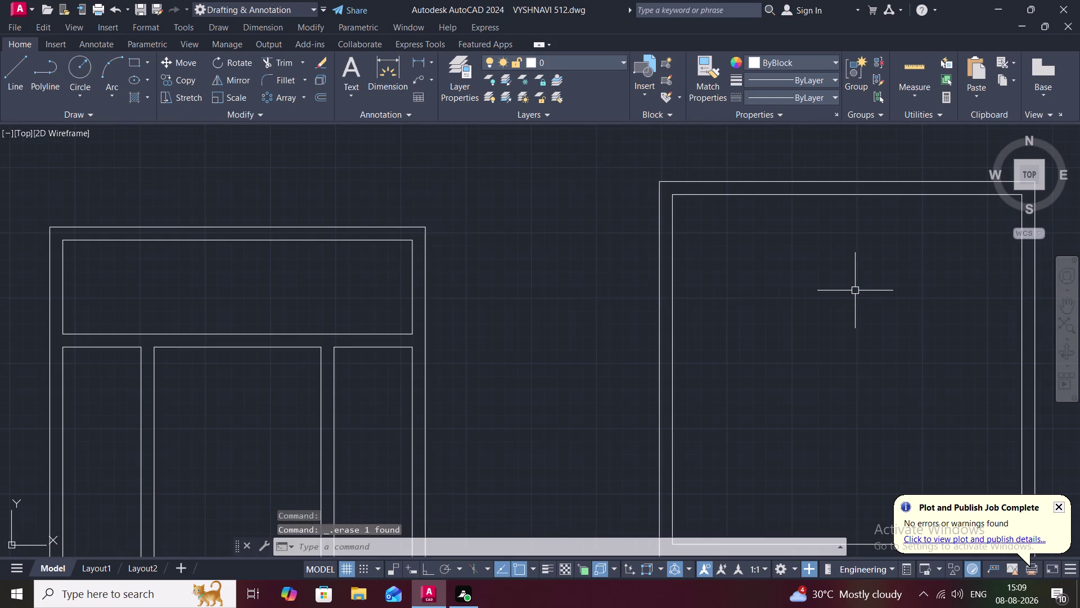
scroll(down, 3)
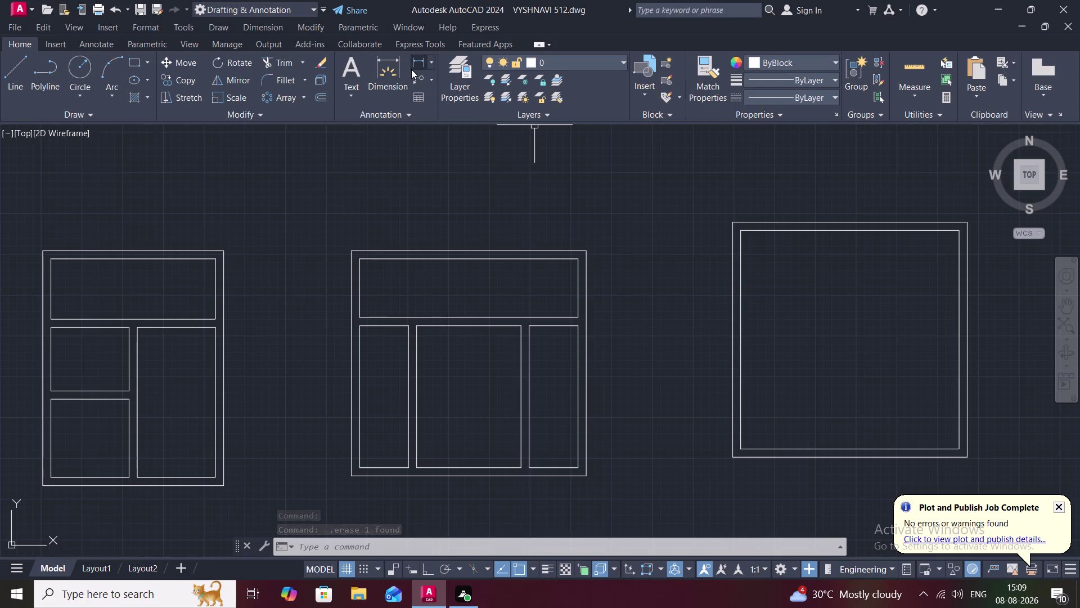
Offset the top inner edge down by 1'6.5".
text(O)
key(space)
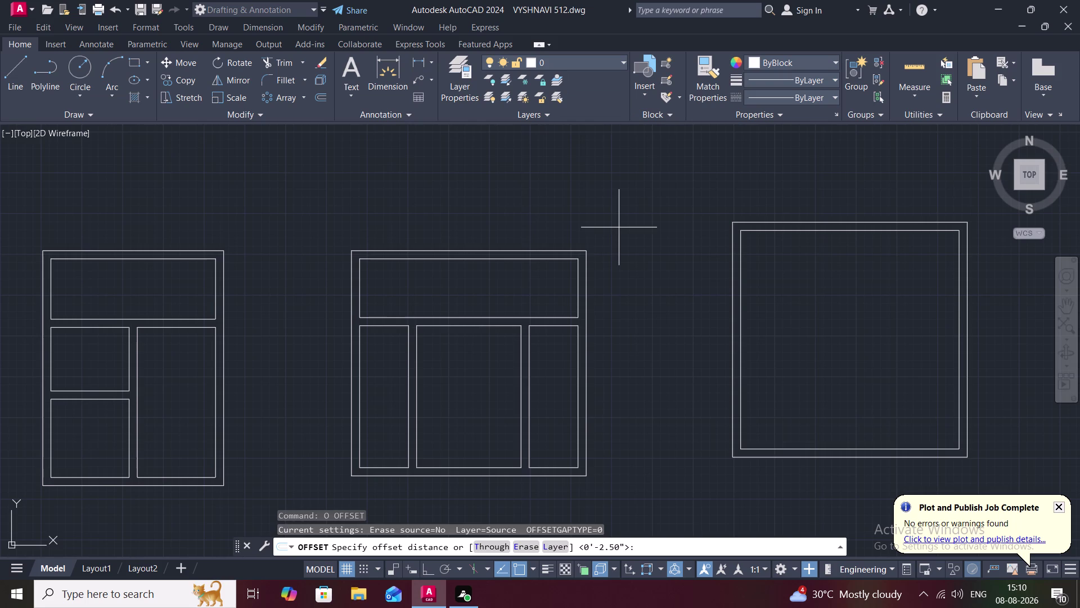
text(1)
text(')
key(6)
text(.6)
key(BackSpace)
key(5)
text(")
key(space)
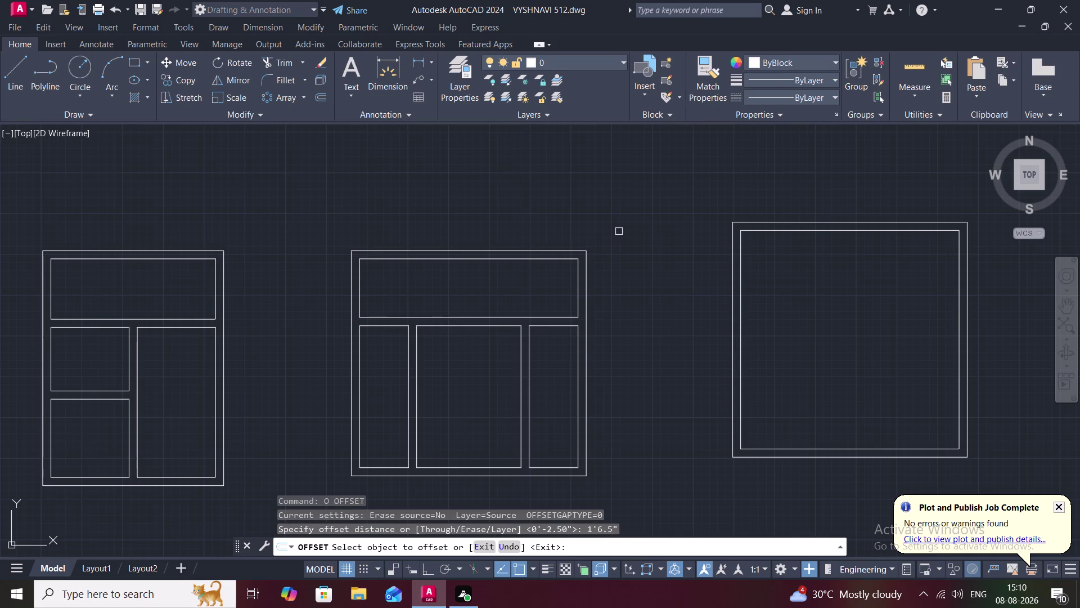
click(779, 231)
click(785, 270)
middle_drag(778, 275, 723, 271)
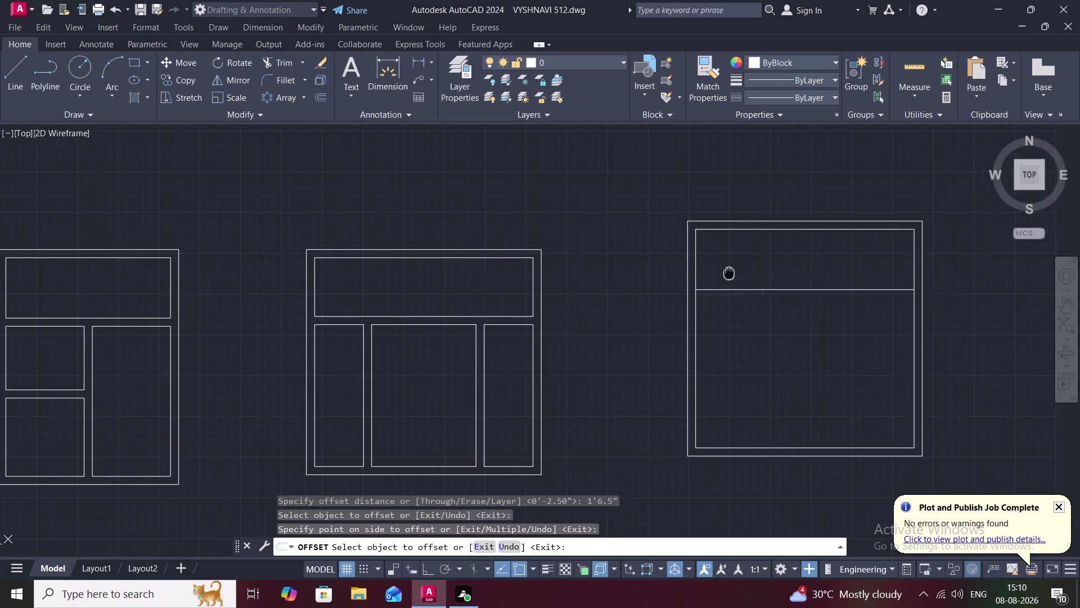
middle_drag(723, 271, 711, 269)
scroll(down, 3)
key(Escape)
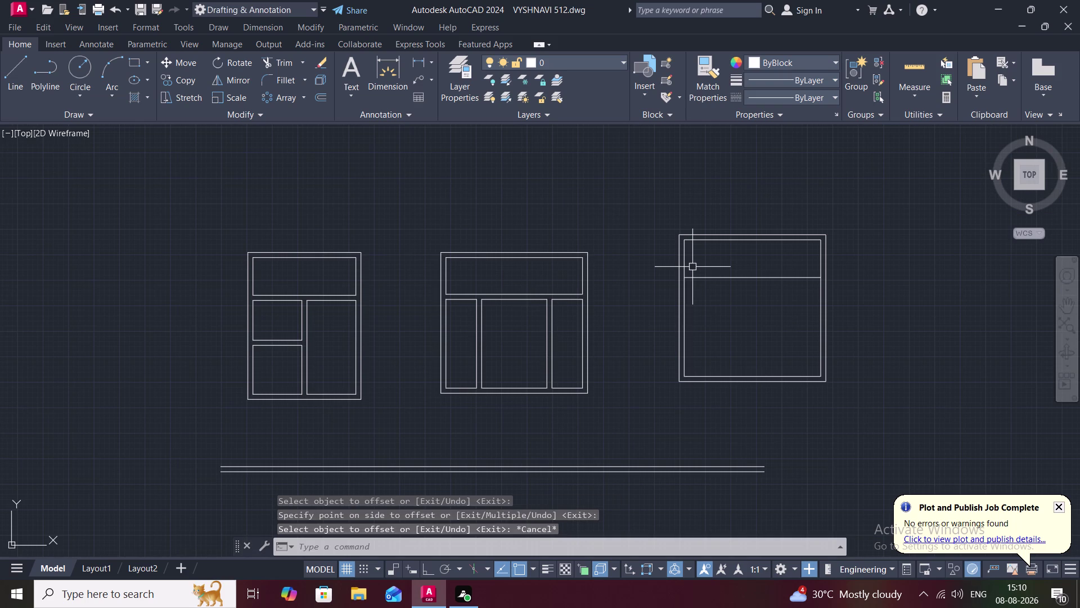
Offset the new horizontal line 2.5" downward to form the double rail.
text(O)
key(space)
text(2)
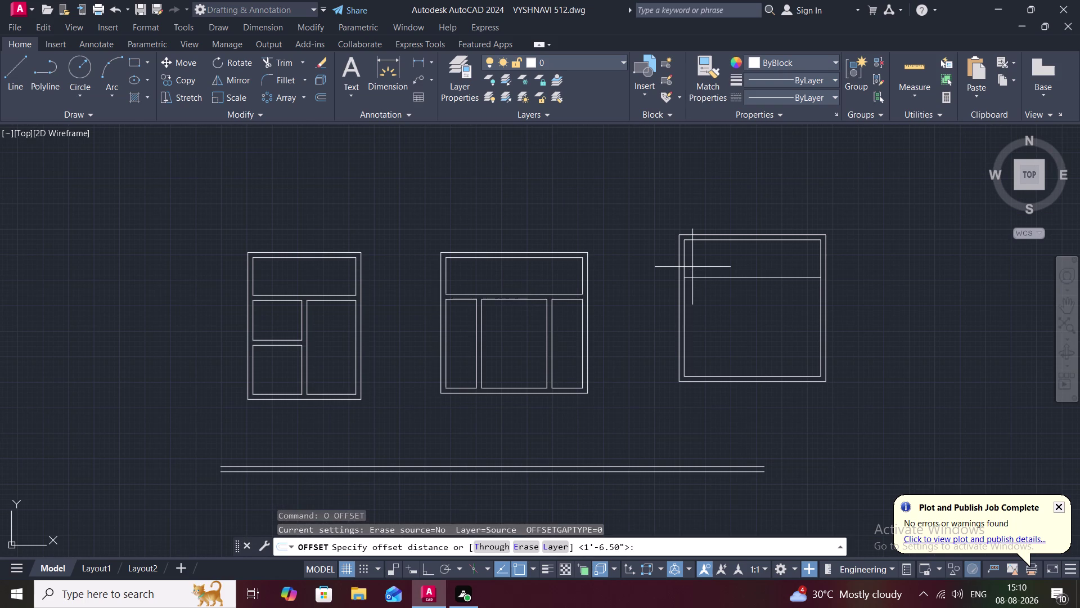
text(.5)
text(")
key(space)
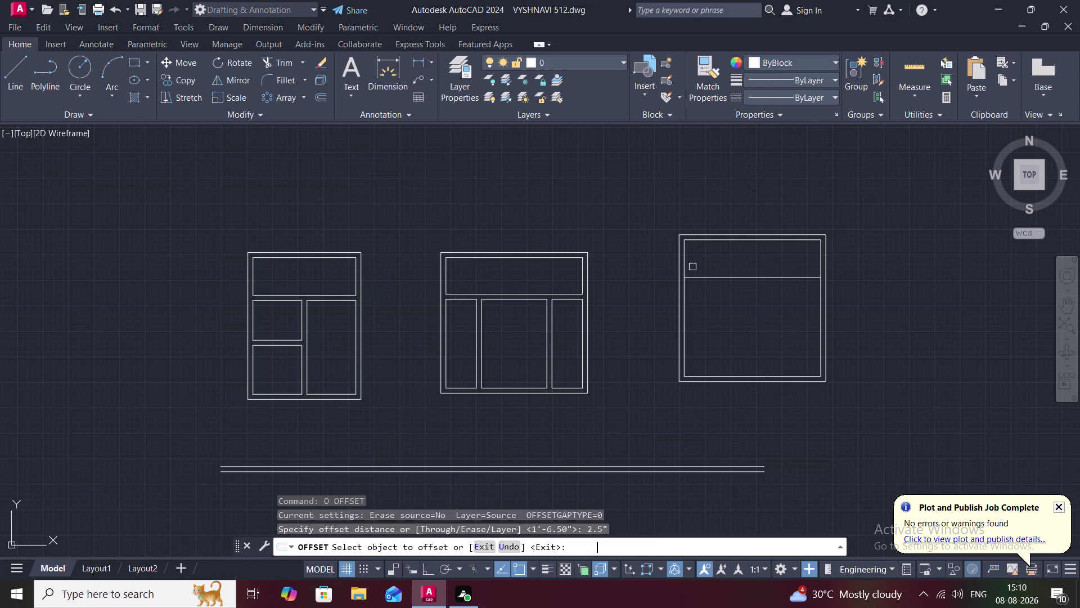
click(716, 278)
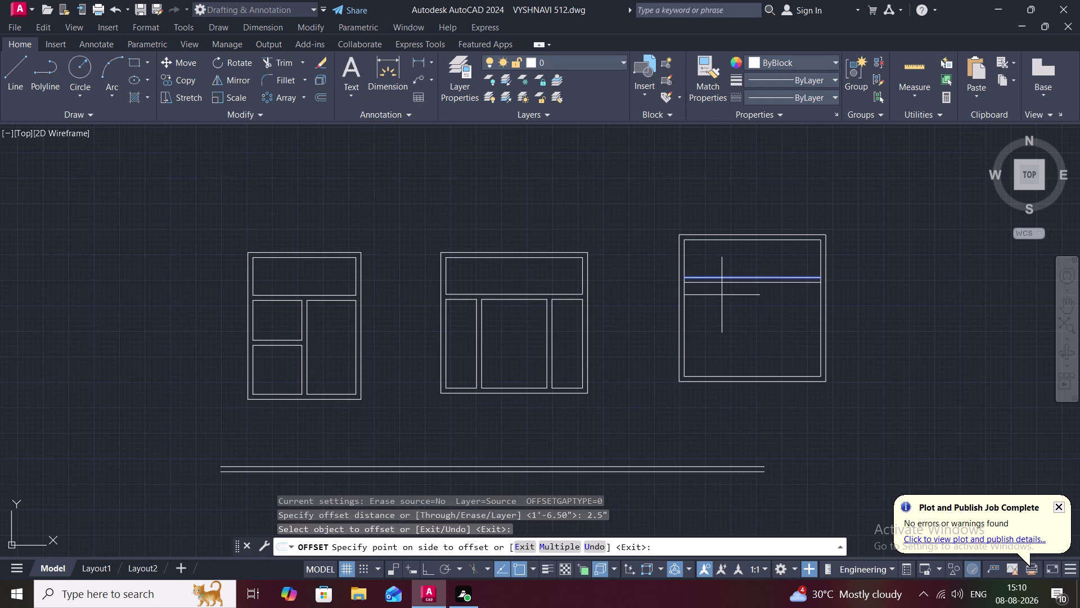
click(722, 295)
scroll(up, 3)
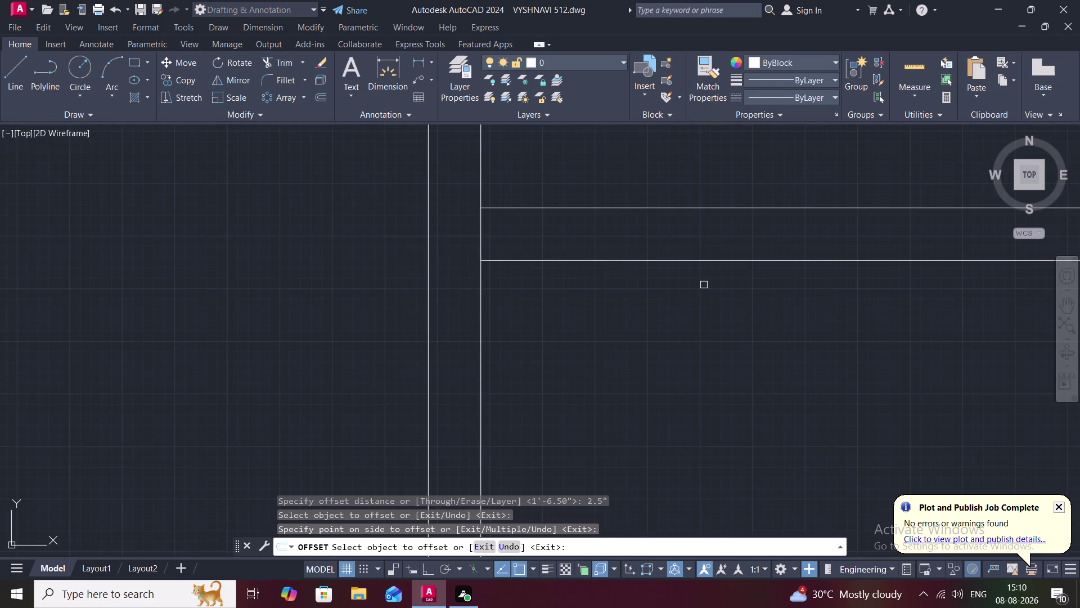
scroll(down, 3)
middle_drag(713, 296, 636, 282)
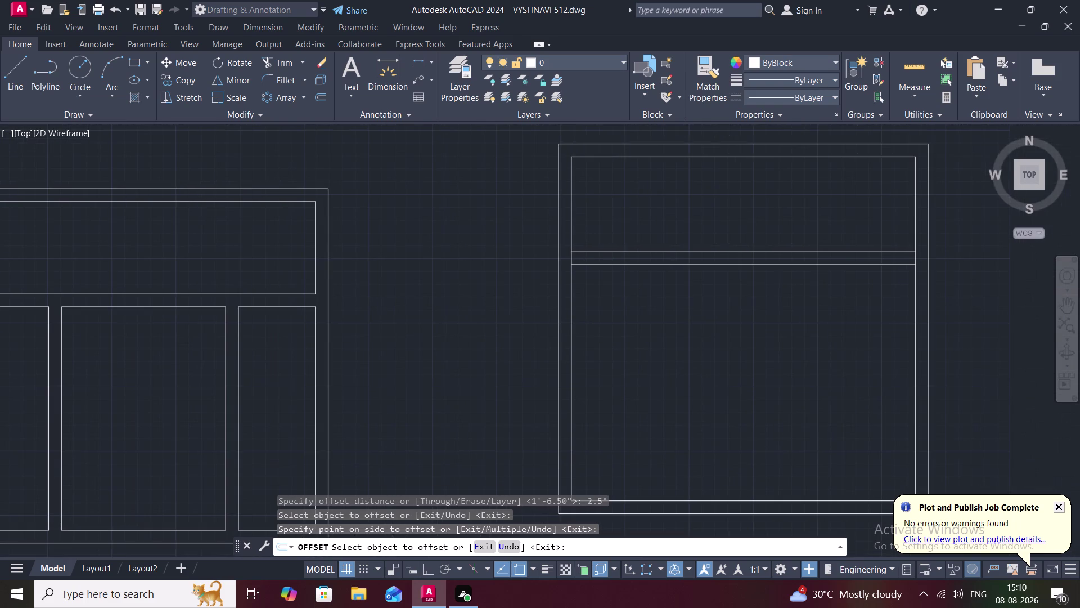
key(Escape)
text(TR)
key(Escape)
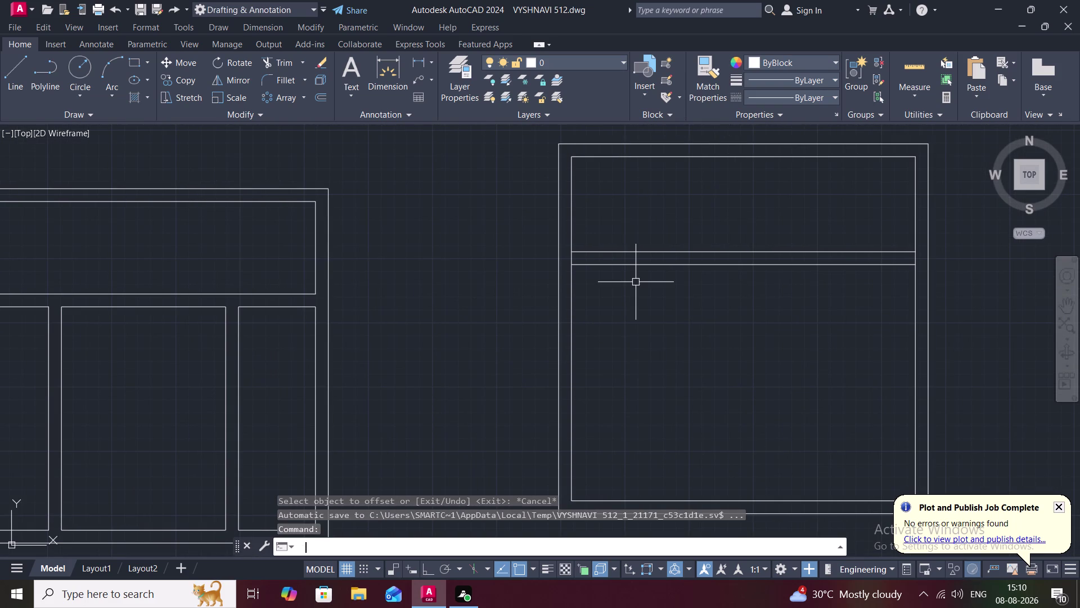
Trim the left and right side-frame segments between the two rail lines.
text(TR)
key(space)
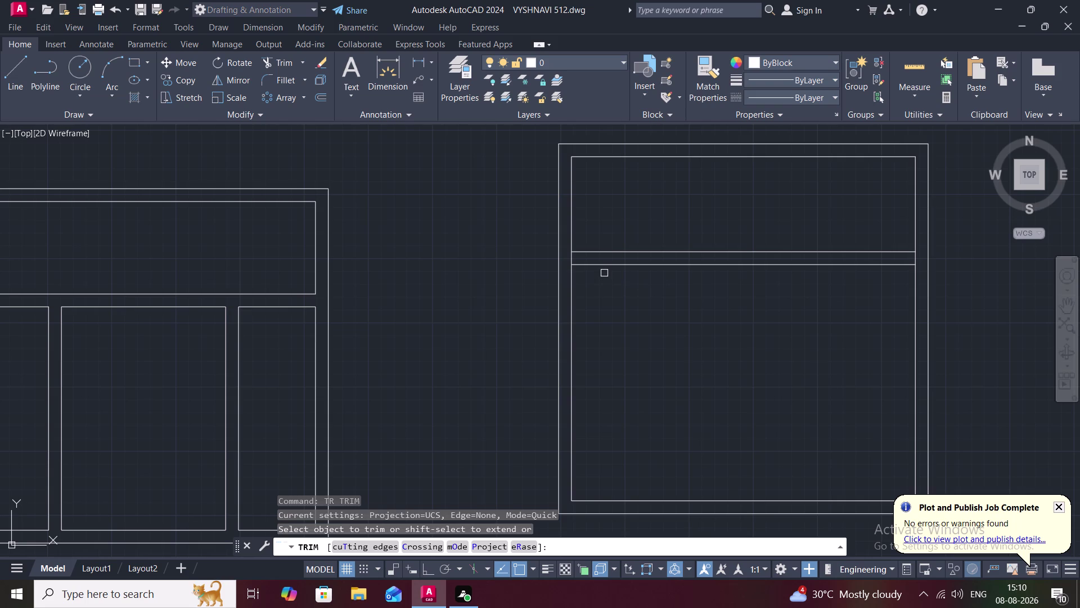
scroll(up, 3)
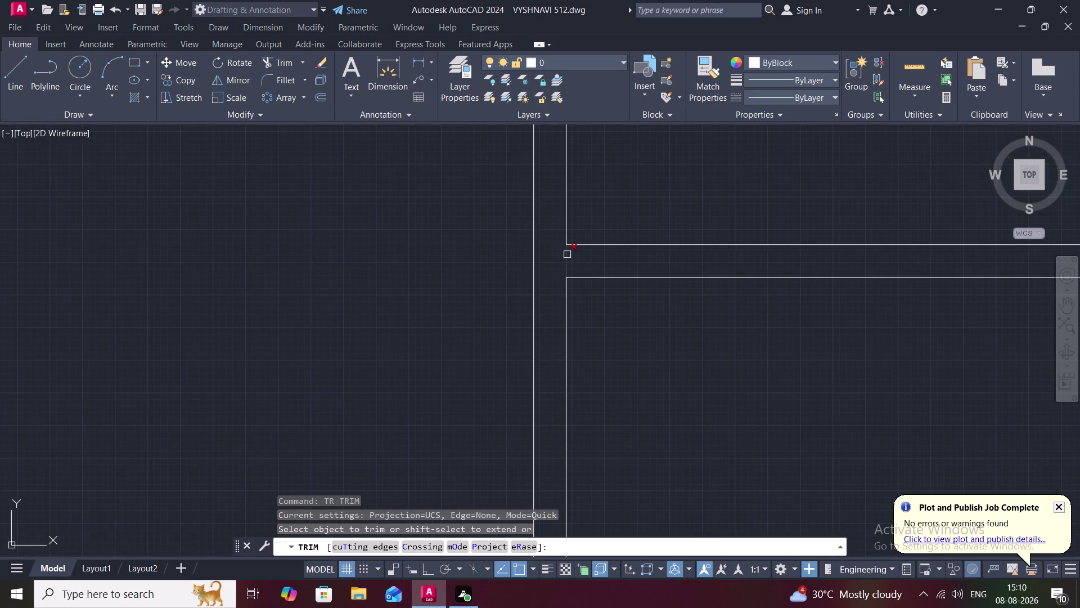
click(566, 254)
scroll(down, 3)
scroll(down, 3)
middle_drag(621, 310, 520, 281)
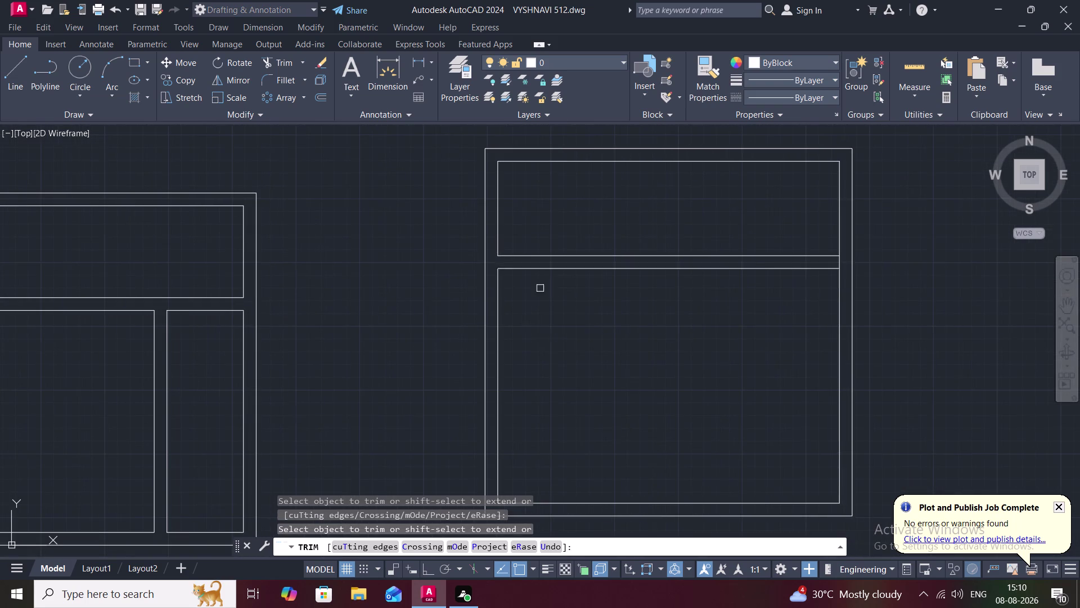
click(839, 264)
scroll(down, 3)
middle_drag(680, 335, 682, 298)
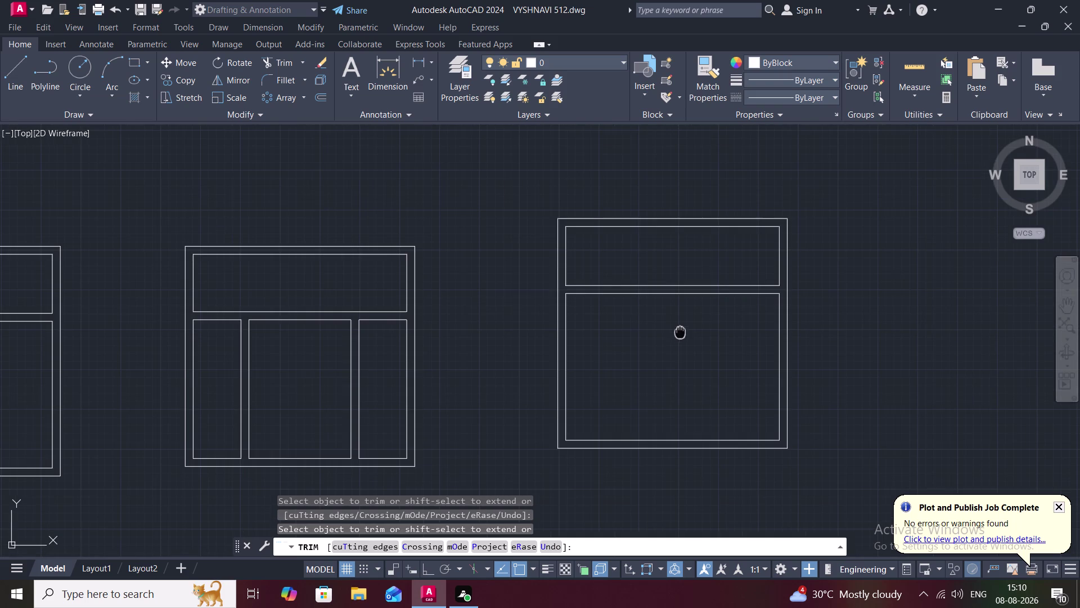
middle_drag(682, 297, 686, 274)
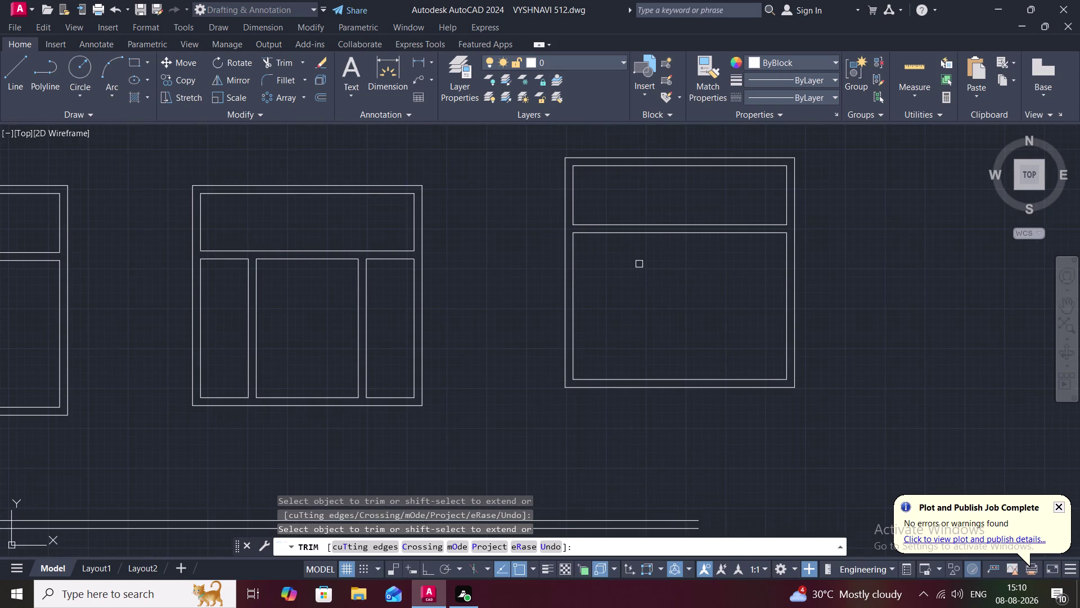
key(Escape)
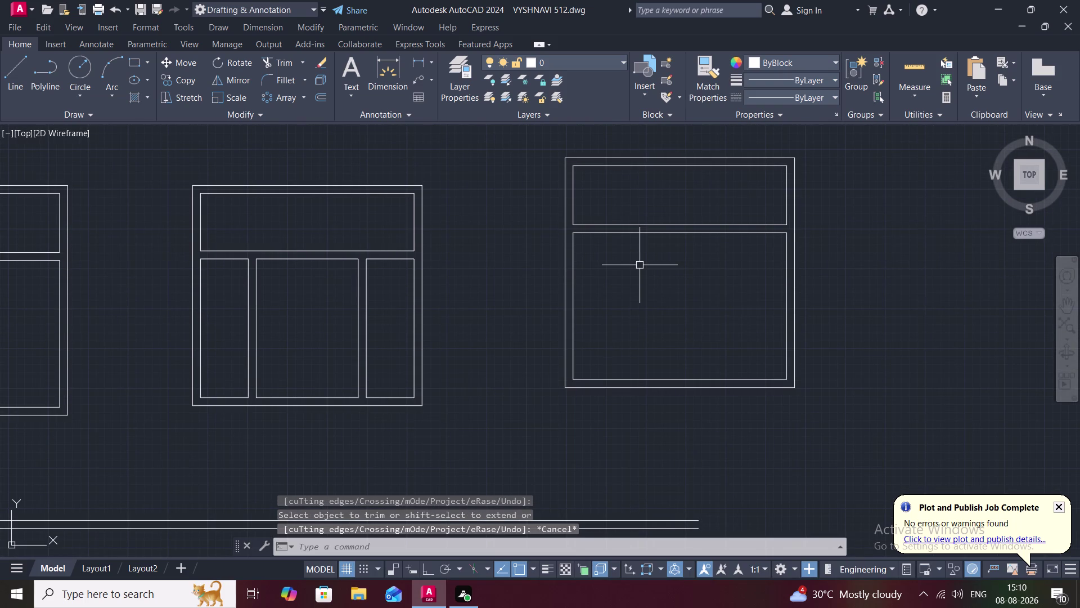
Begin another offset operation.
key(0)
key(BackSpace)
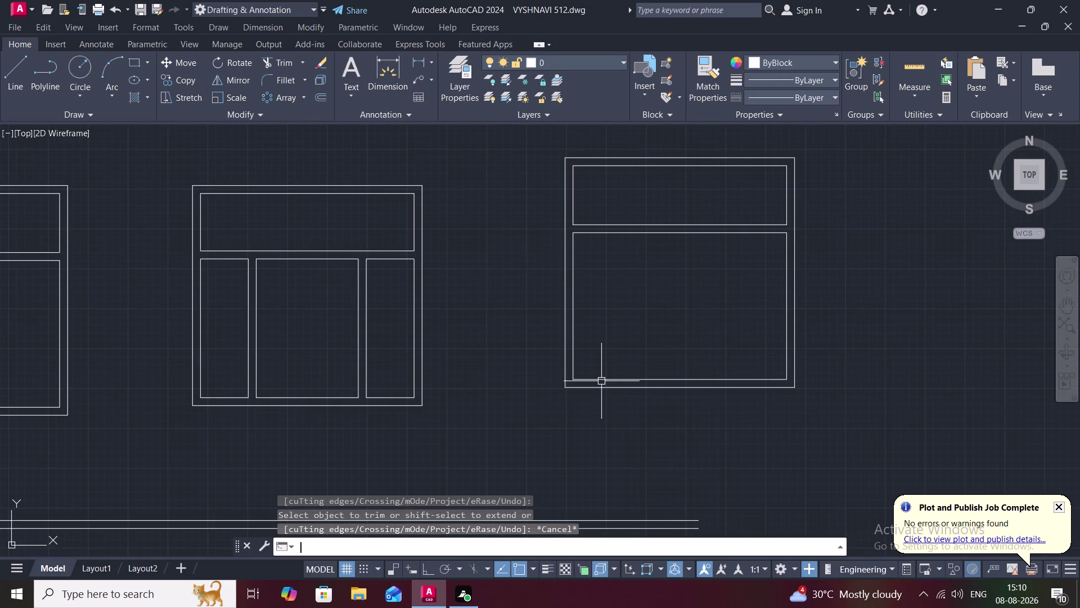
text(O)
key(space)
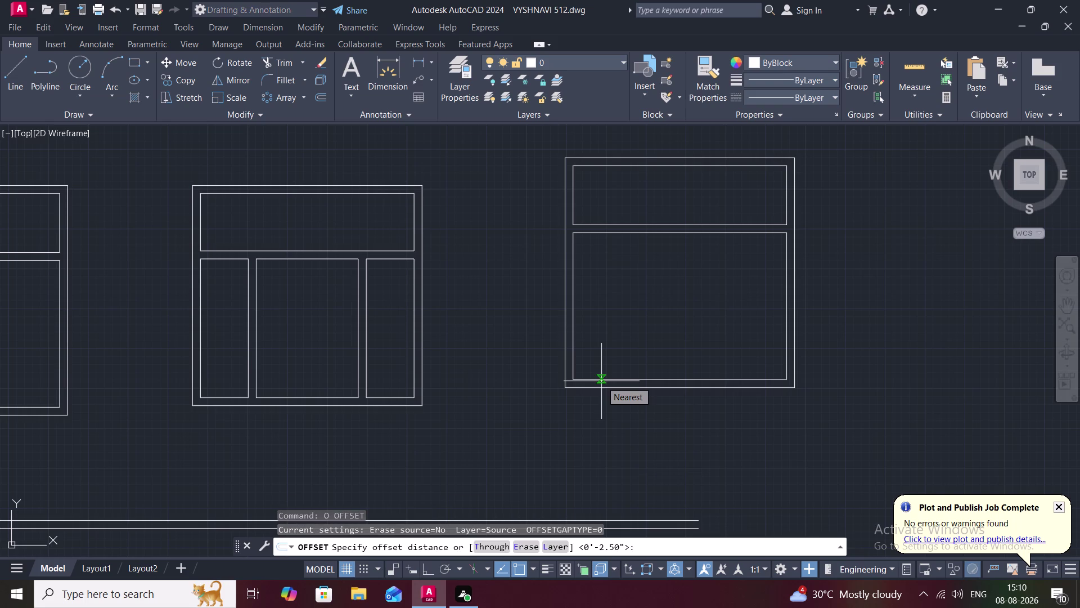
Offset the lower panel's left inner line 1'10" to the right to divide the panel.
key(1)
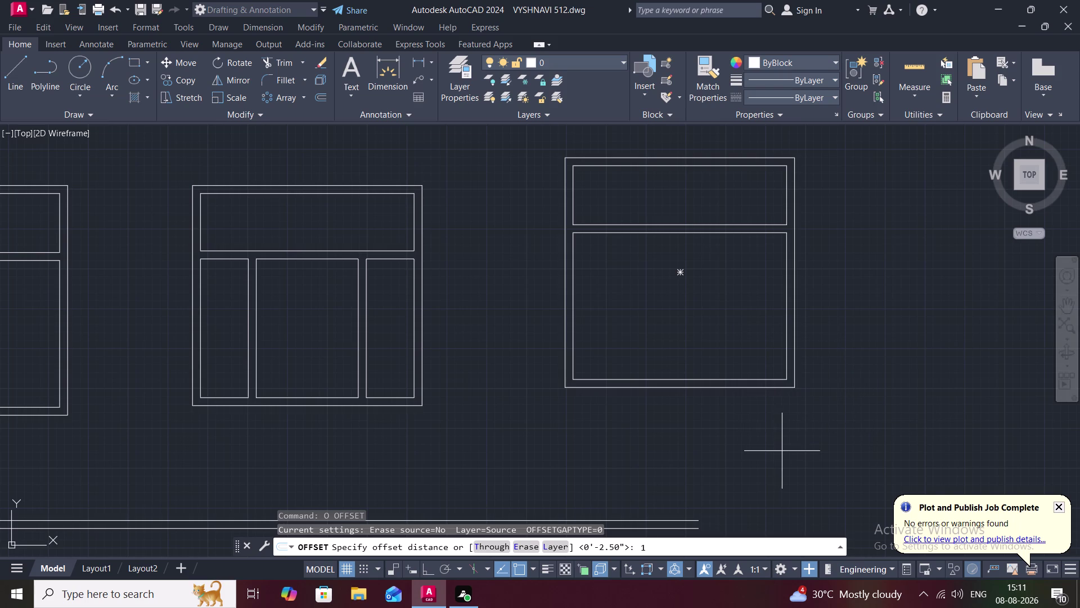
key(apostrophe)
key(1)
key(0)
key(shift+quotedbl)
key(space)
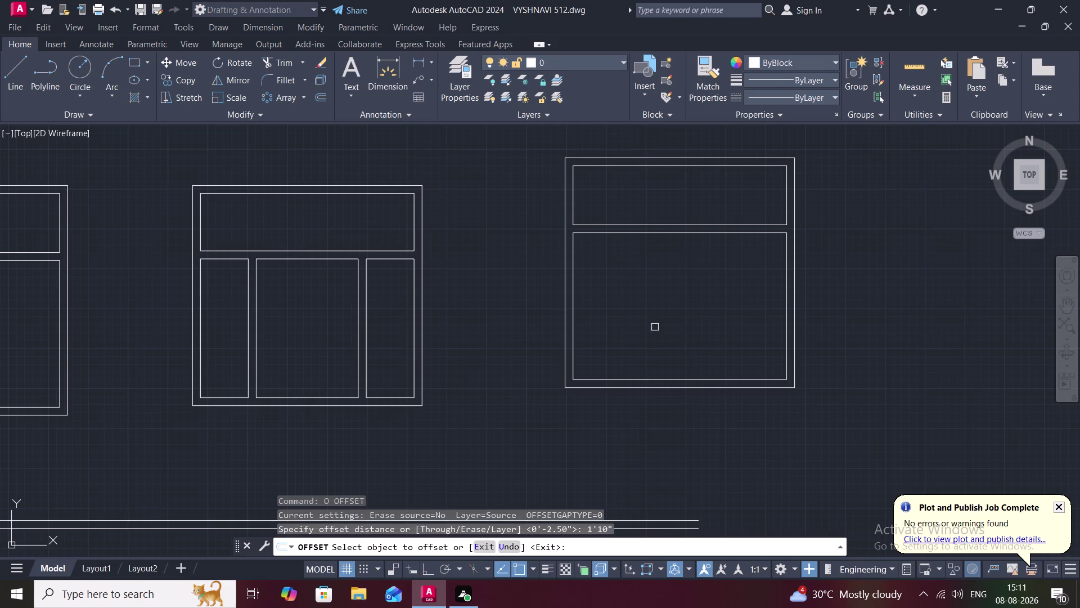
click(574, 296)
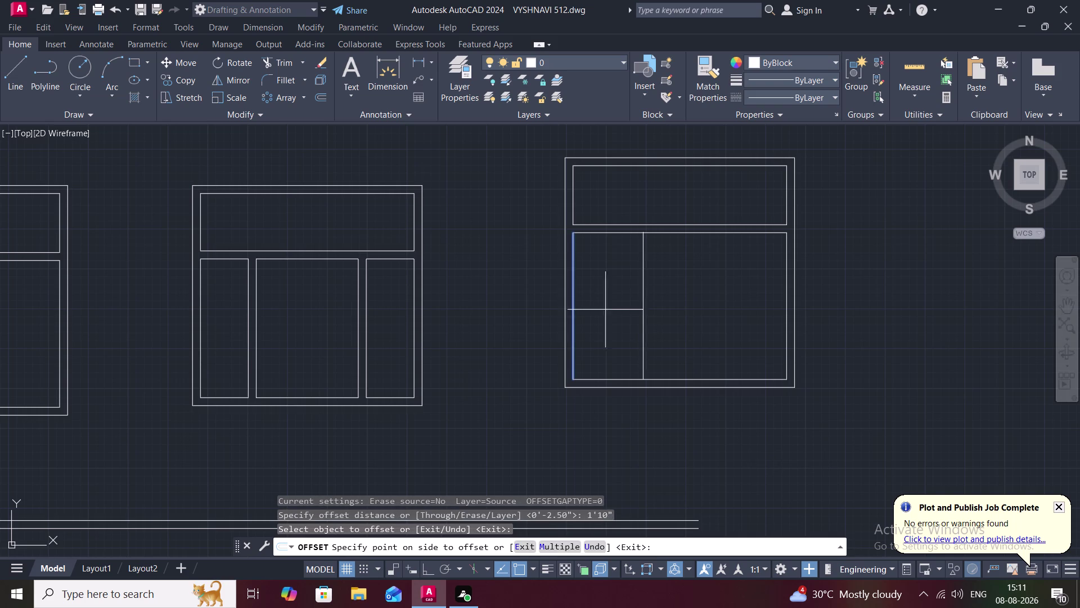
click(613, 312)
key(Escape)
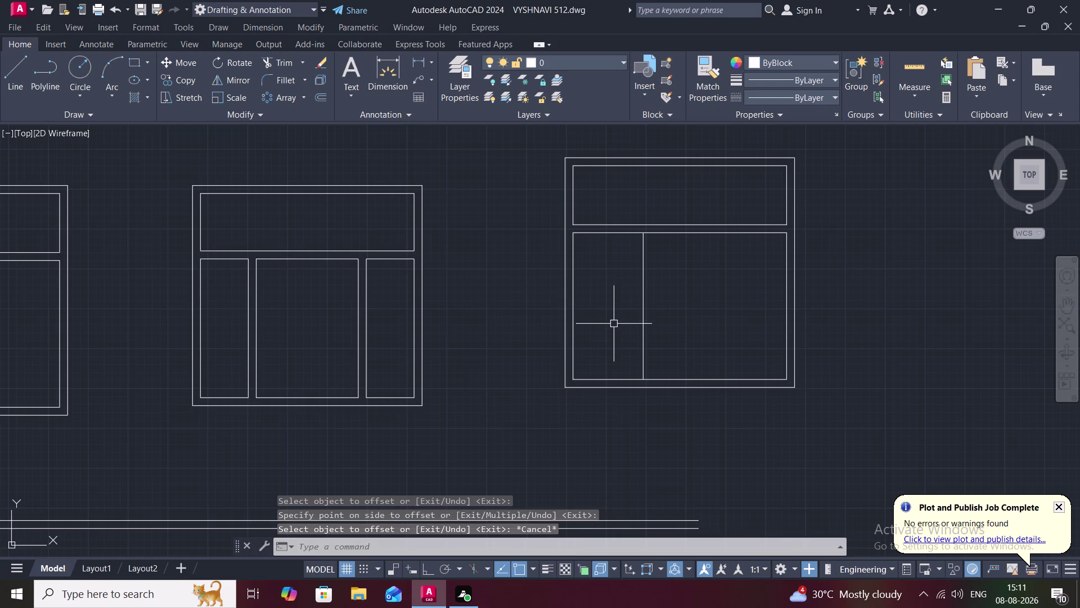
Start another OFFSET with a 2.5" distance.
text(O)
key(space)
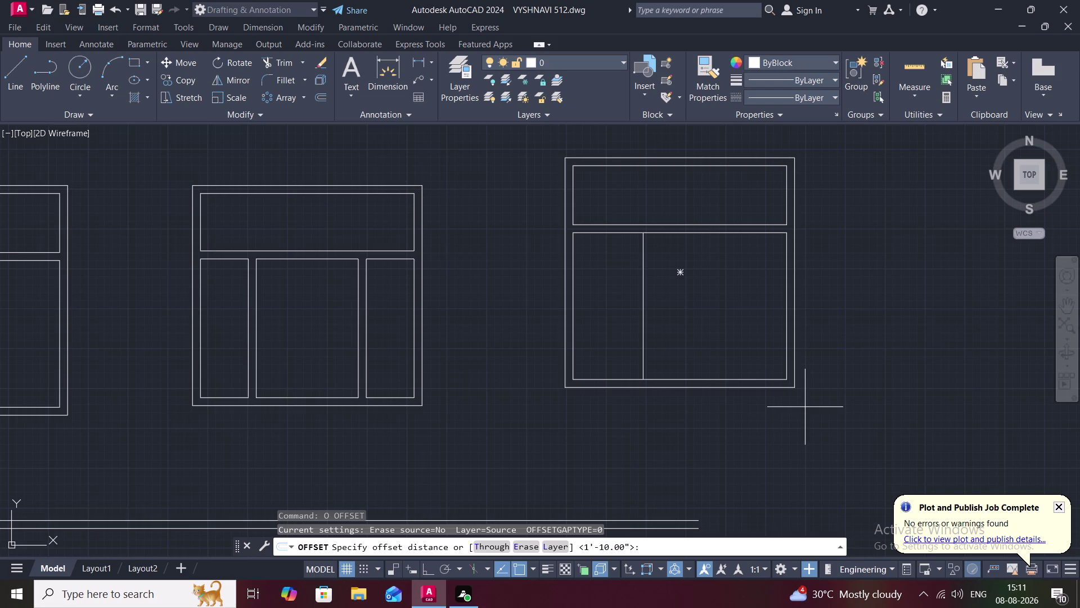
text(2.)
key(5)
text(")
key(space)
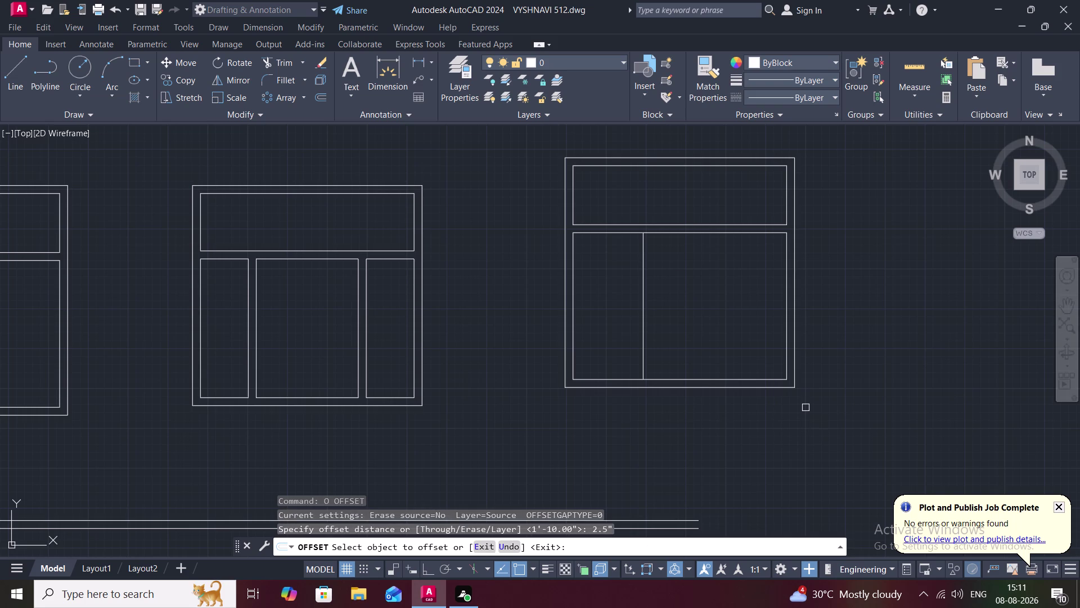